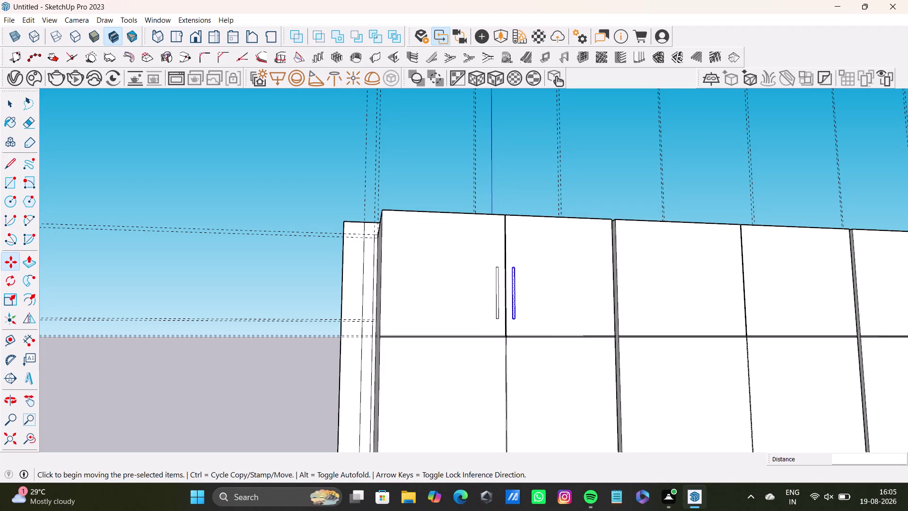
Select the right handle on the upper wardrobe door.
scroll(down, 3)
key(space)
scroll(up, 3)
scroll(down, 3)
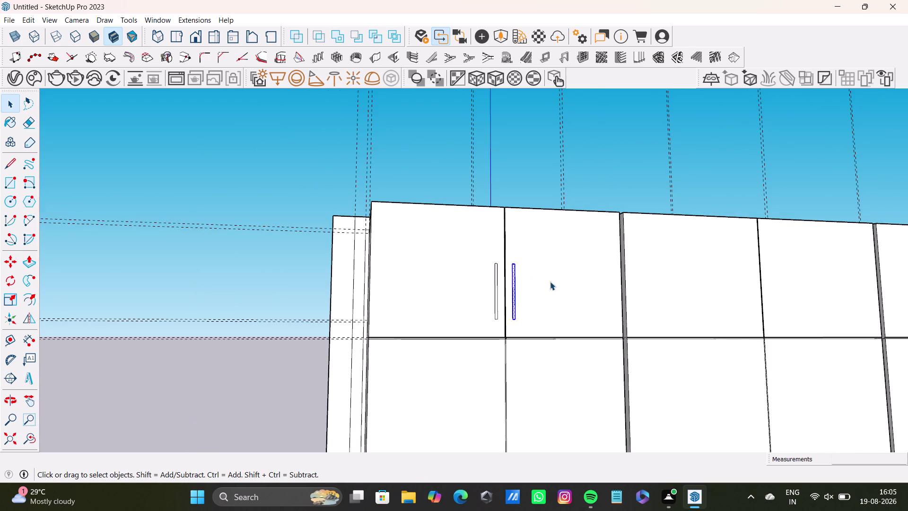
middle_drag(551, 282, 478, 240)
scroll(up, 3)
key(space)
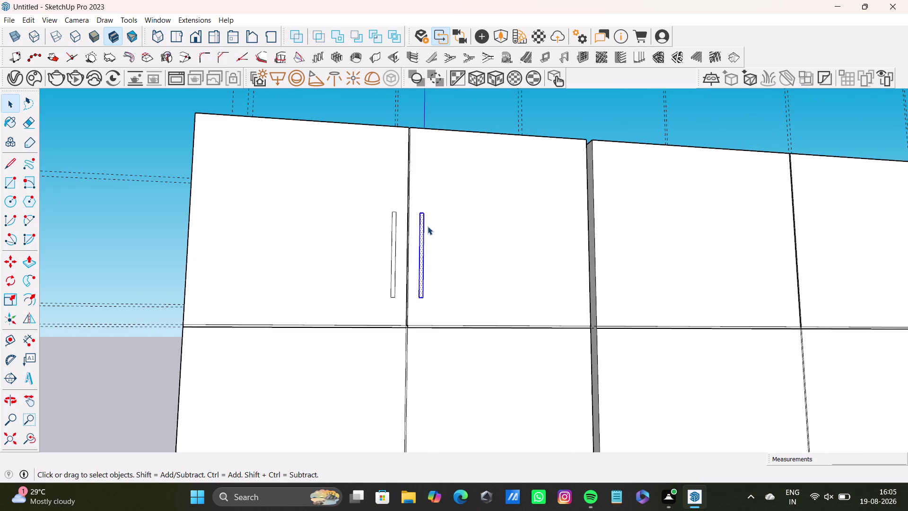
click(420, 235)
scroll(down, 3)
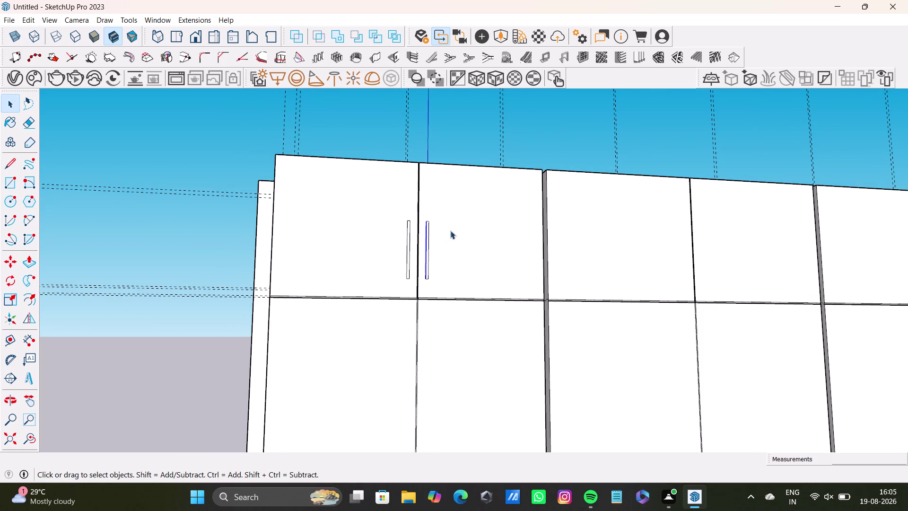
middle_drag(451, 231, 439, 318)
scroll(down, 3)
scroll(up, 3)
drag(426, 182, 453, 330)
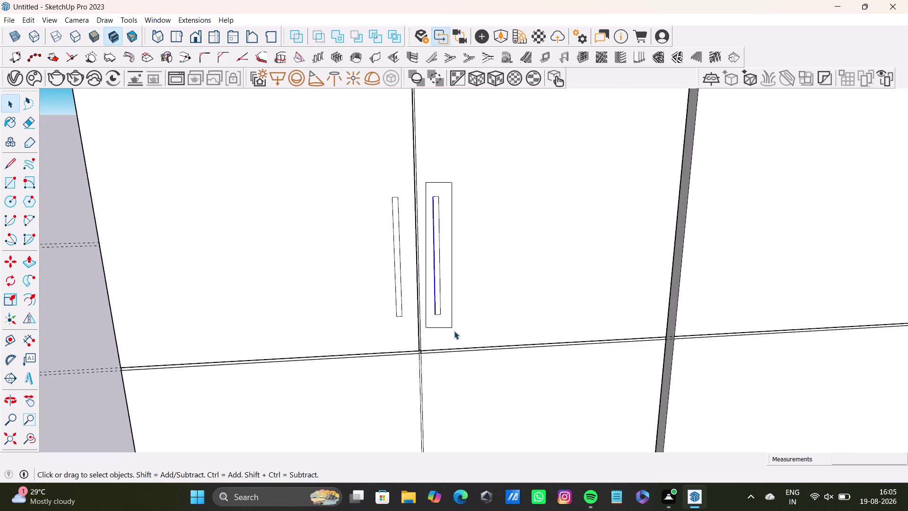
drag(453, 330, 461, 332)
Move the right handle by its bottom corner down onto the lower door.
key(m)
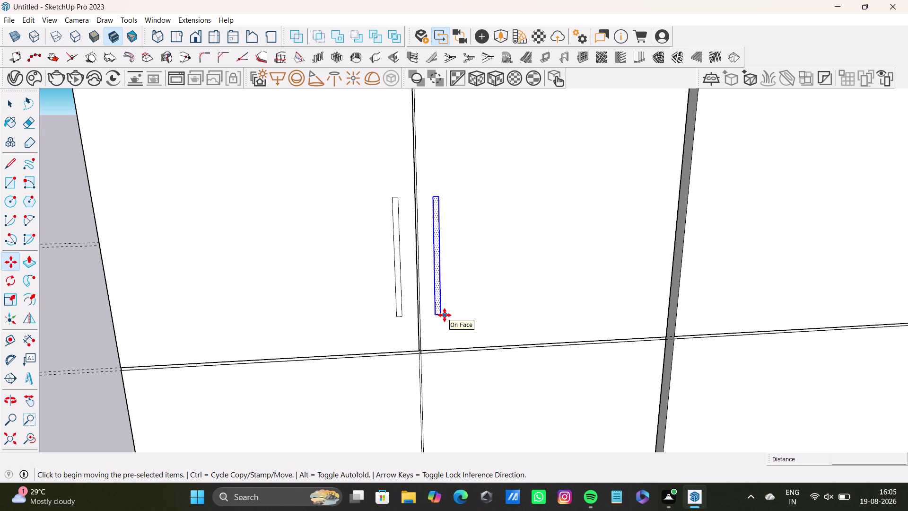
scroll(down, 3)
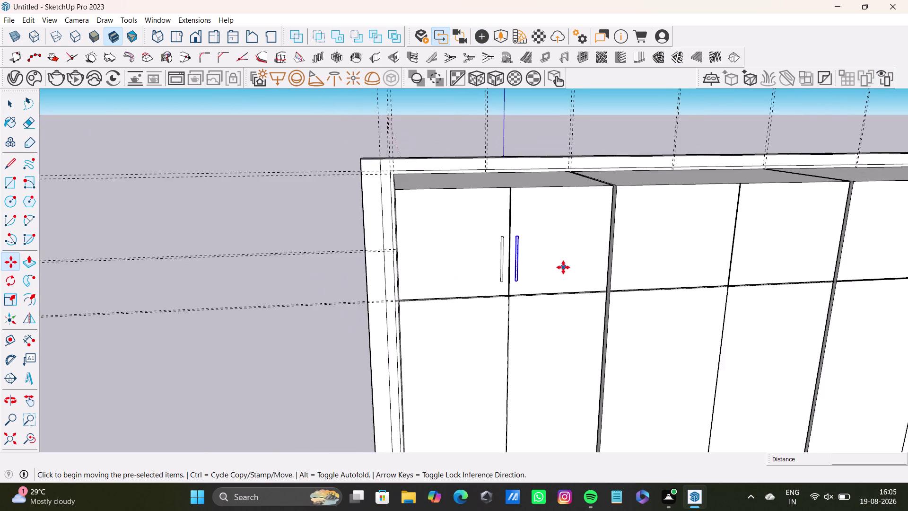
scroll(down, 3)
middle_drag(580, 279, 504, 192)
middle_drag(542, 249, 538, 248)
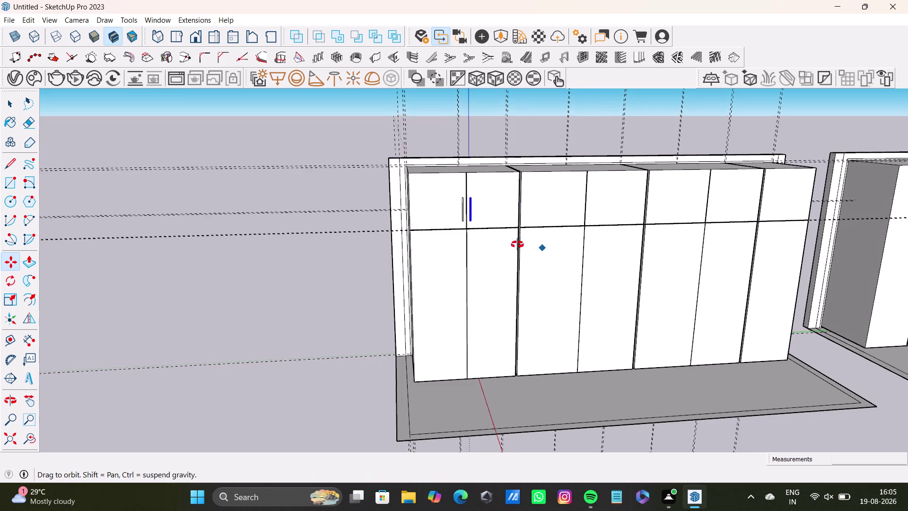
middle_drag(539, 248, 495, 219)
scroll(up, 3)
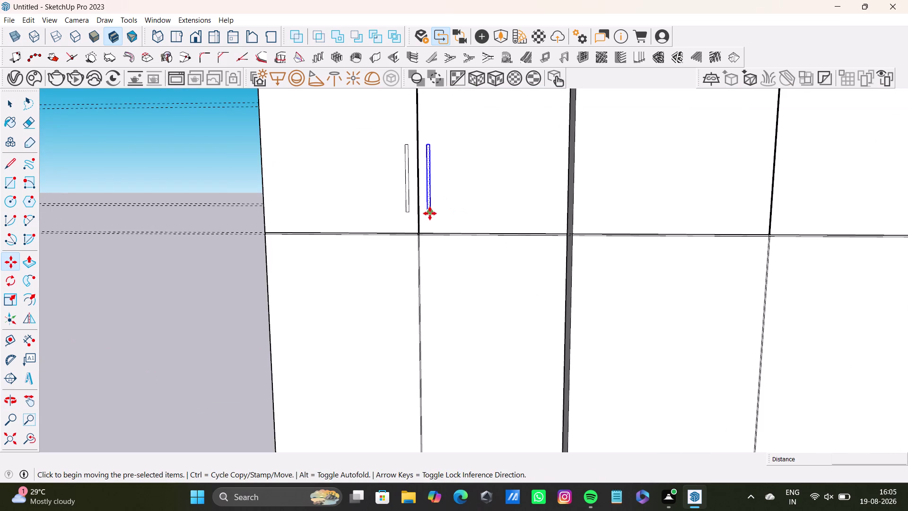
click(430, 213)
scroll(down, 3)
middle_drag(457, 296, 459, 196)
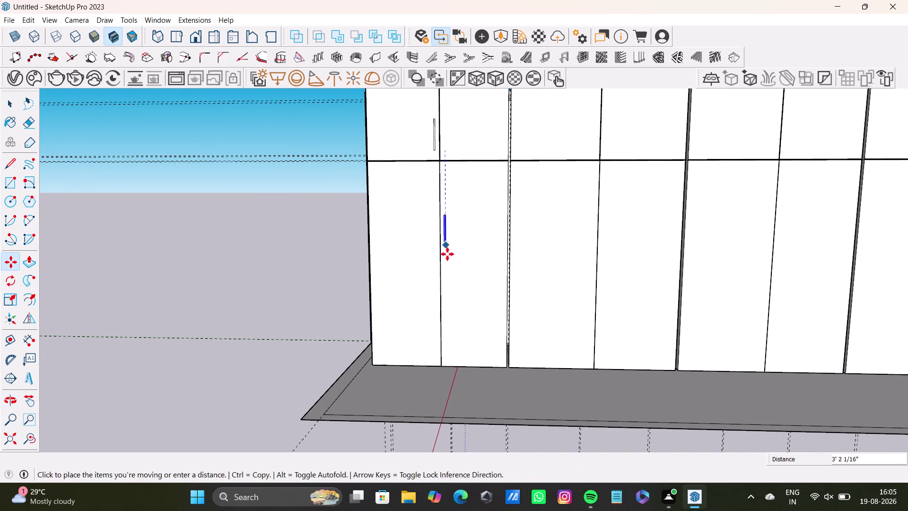
click(452, 266)
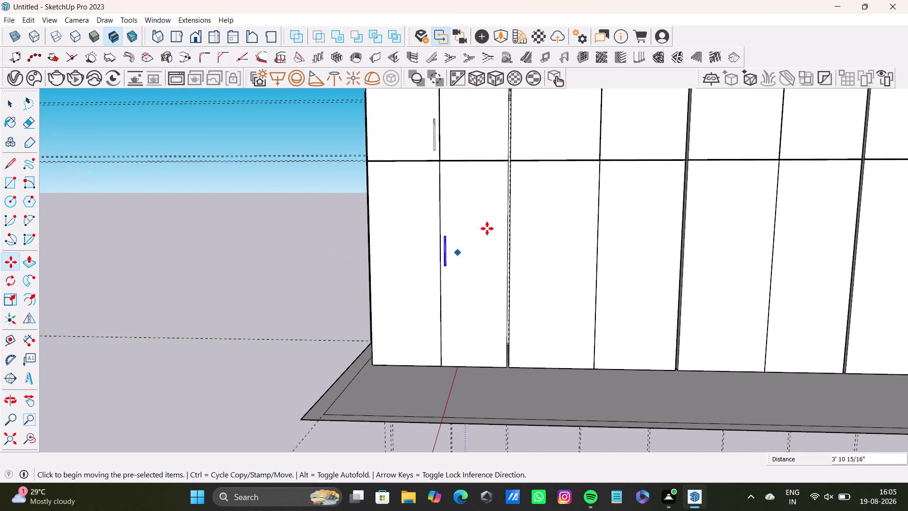
Move the other upper handle down beside its partner on the lower doors.
key(space)
scroll(up, 3)
drag(426, 110, 455, 183)
key(m)
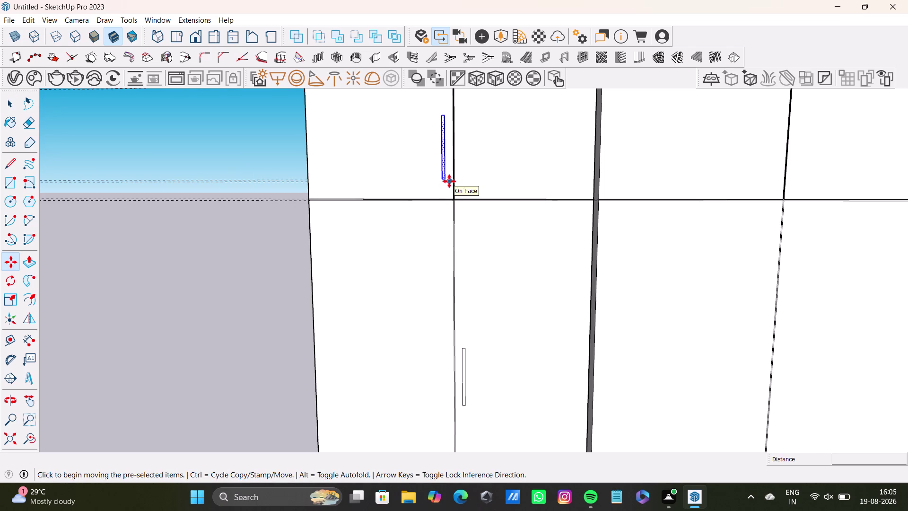
click(448, 181)
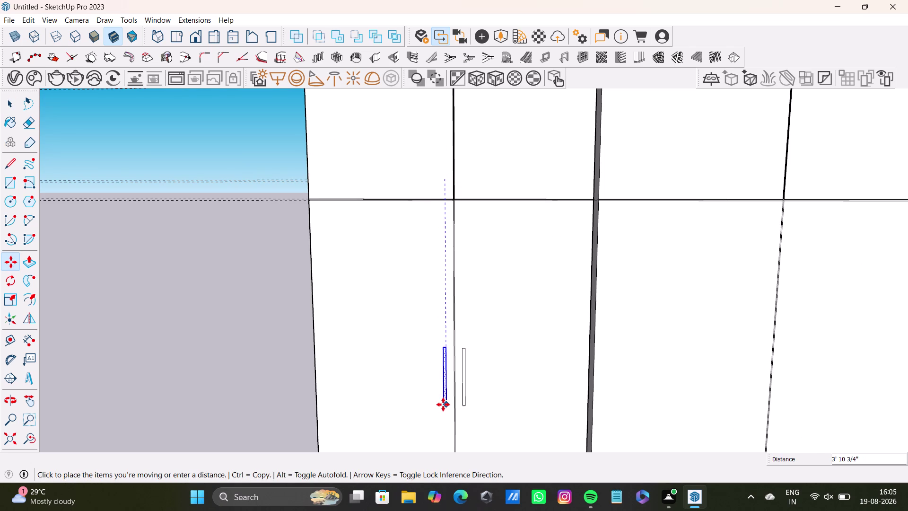
click(443, 405)
key(space)
scroll(down, 3)
scroll(up, 3)
middle_drag(520, 356, 574, 345)
scroll(down, 3)
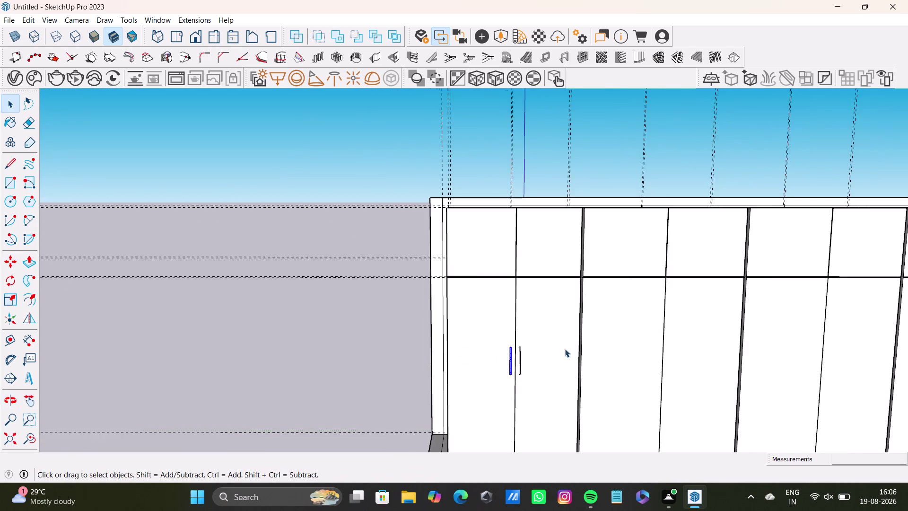
scroll(down, 3)
key(space)
click(328, 271)
Push/Pull the left handle's front face outward to give it depth.
scroll(up, 3)
middle_drag(547, 342, 497, 253)
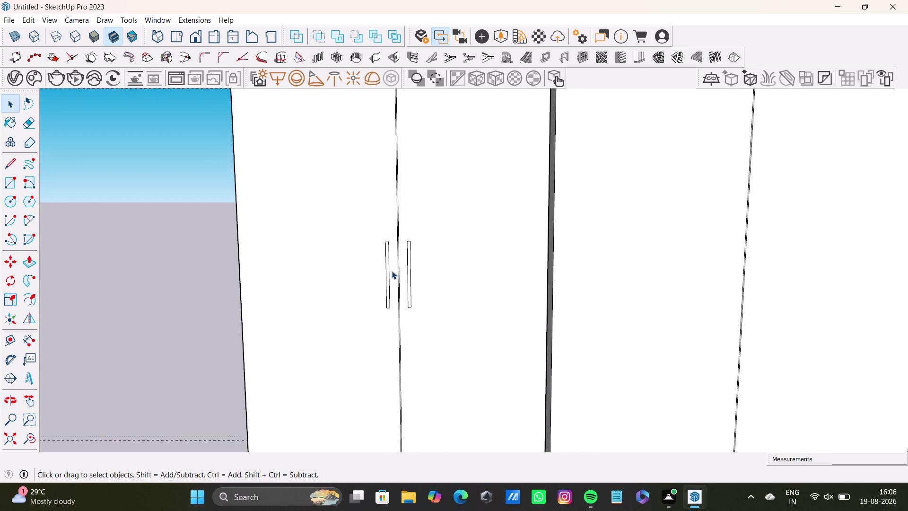
scroll(up, 3)
click(384, 262)
key(p)
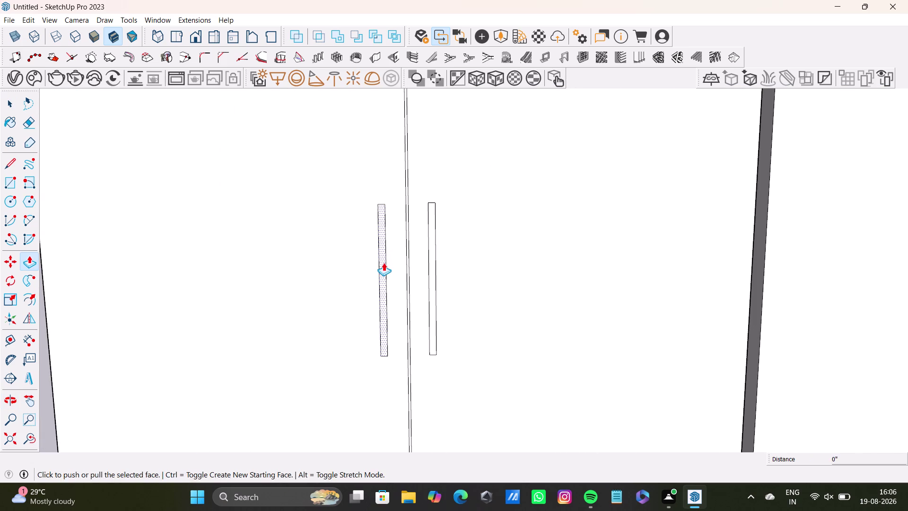
click(383, 263)
key(space)
scroll(down, 3)
middle_drag(427, 311, 430, 321)
middle_drag(466, 326, 412, 300)
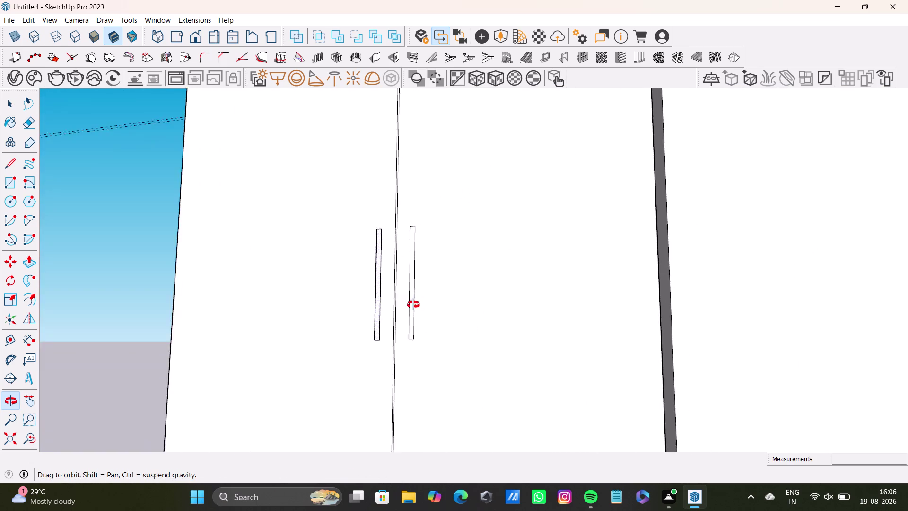
middle_drag(412, 300, 421, 331)
Copy the right handle onto the next pair of doors.
key(space)
drag(406, 226, 438, 362)
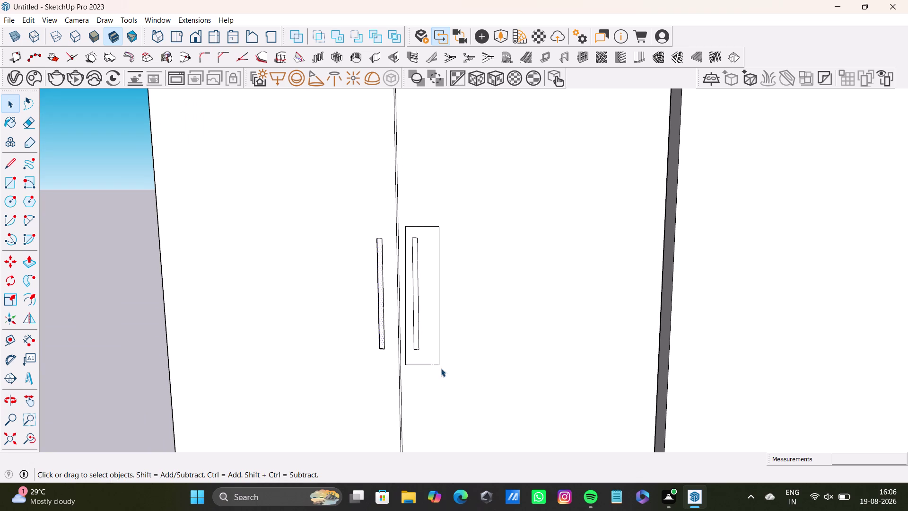
drag(438, 362, 444, 373)
key(m)
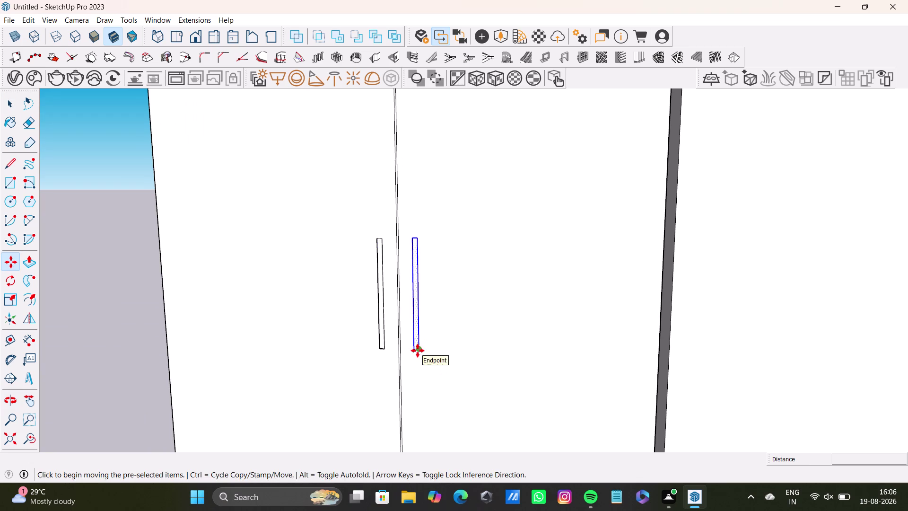
drag(418, 350, 428, 351)
scroll(down, 3)
middle_drag(779, 350, 460, 323)
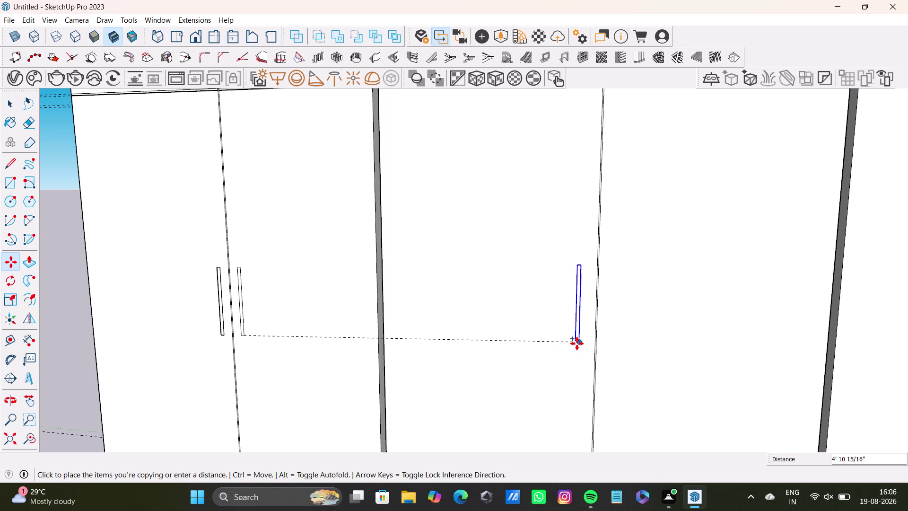
middle_drag(577, 343, 610, 351)
key(Right)
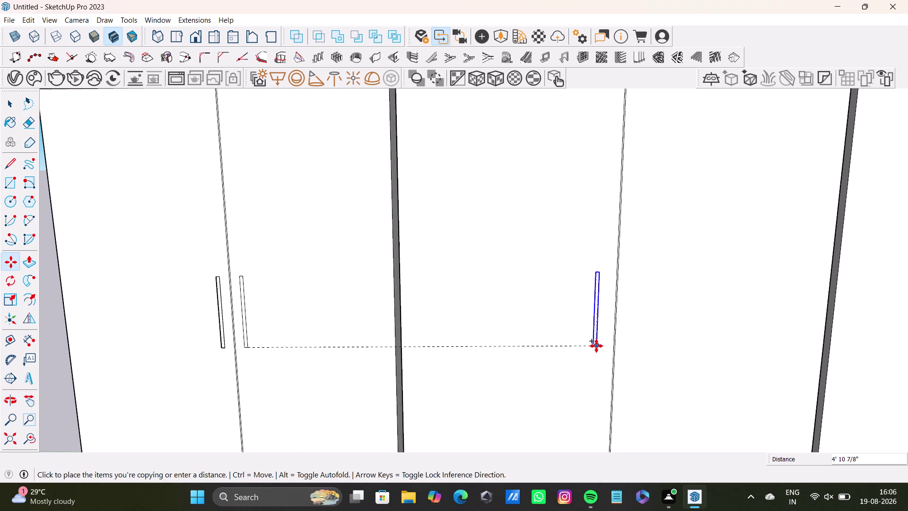
click(596, 345)
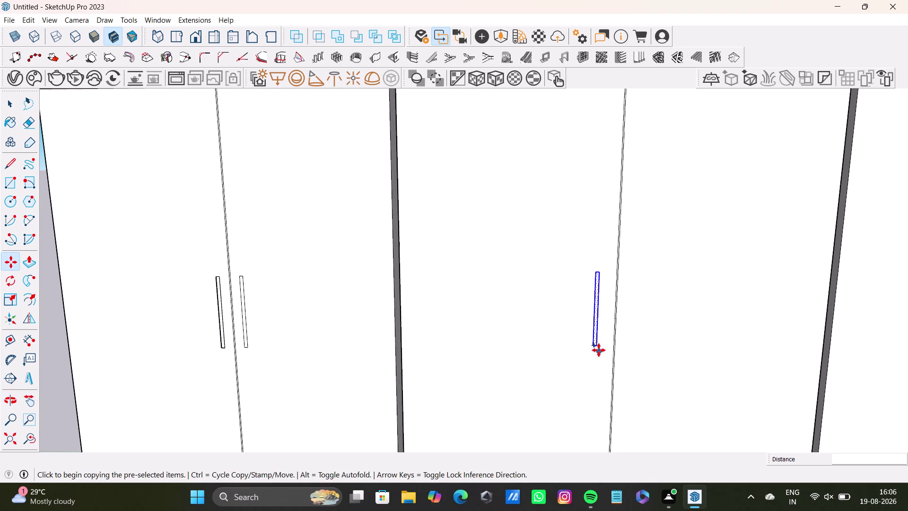
Copy the new handle onto the neighbouring door of that pair.
click(598, 349)
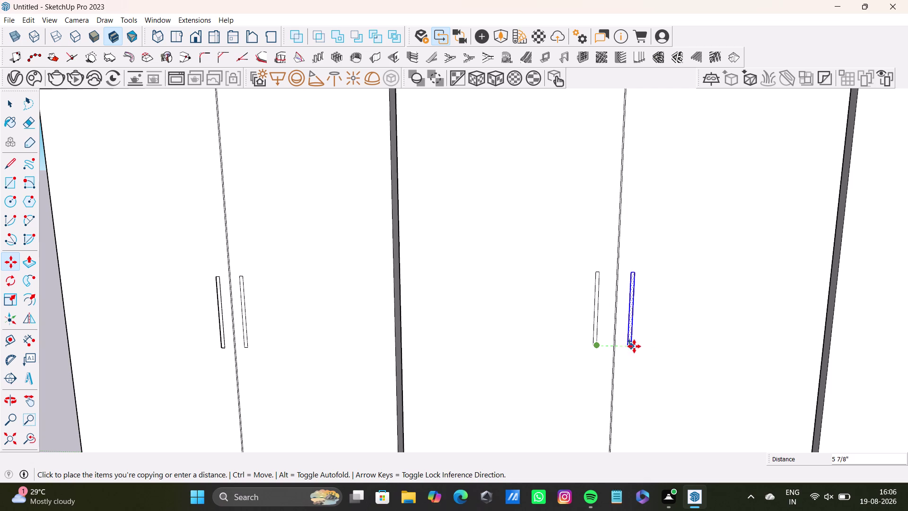
click(636, 346)
scroll(down, 3)
middle_drag(669, 338, 527, 313)
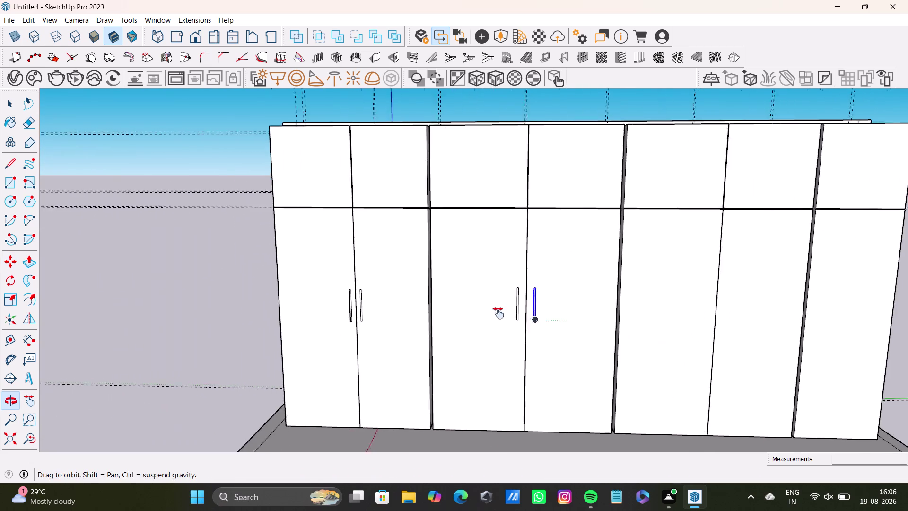
middle_drag(527, 313, 489, 315)
scroll(up, 3)
Copy a handle onto the third door pair and review the handles across the wardrobe.
click(451, 321)
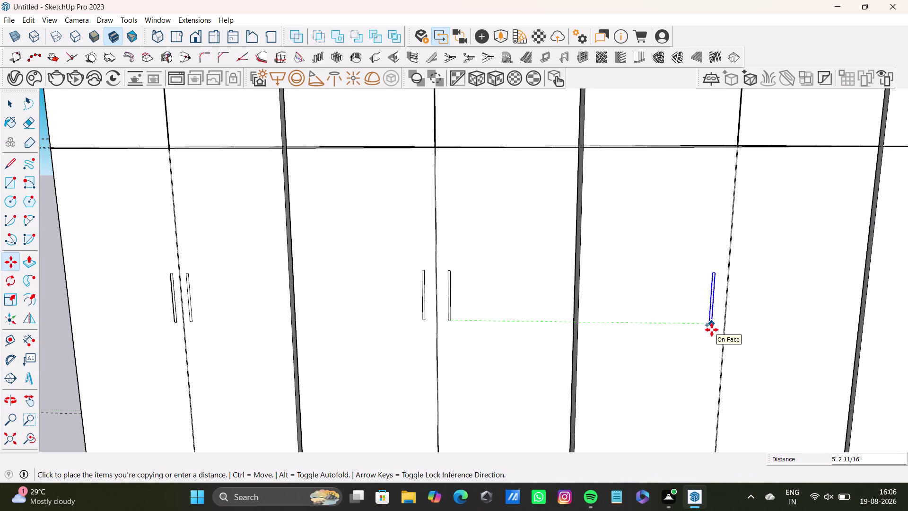
click(712, 330)
click(712, 327)
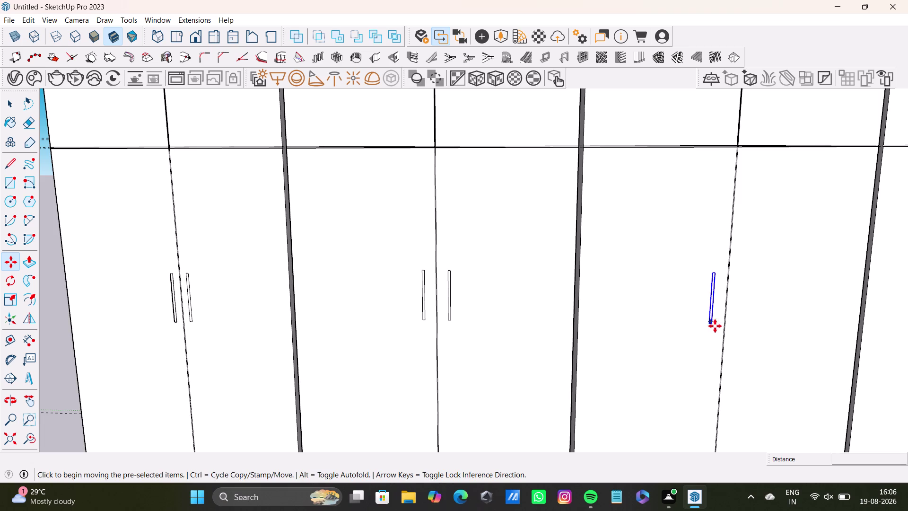
click(741, 324)
scroll(down, 3)
middle_drag(746, 328, 572, 320)
middle_drag(579, 308, 573, 281)
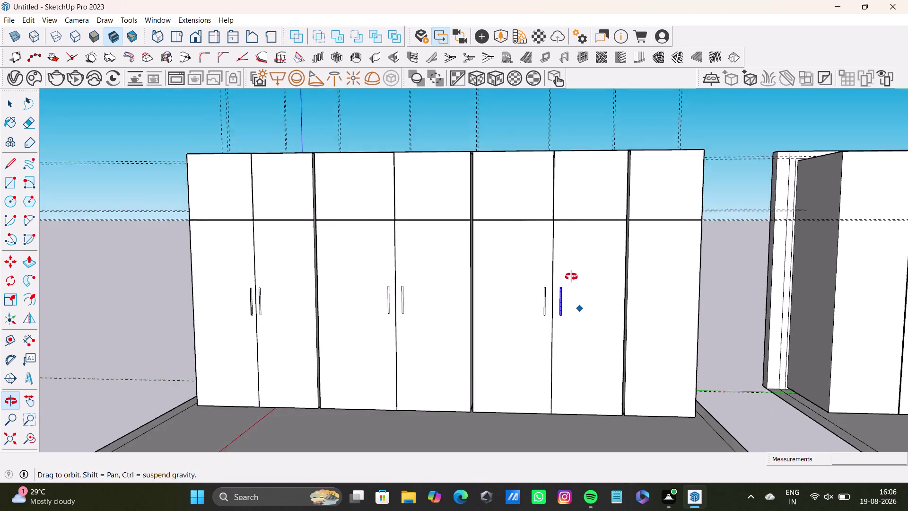
middle_drag(573, 281, 563, 268)
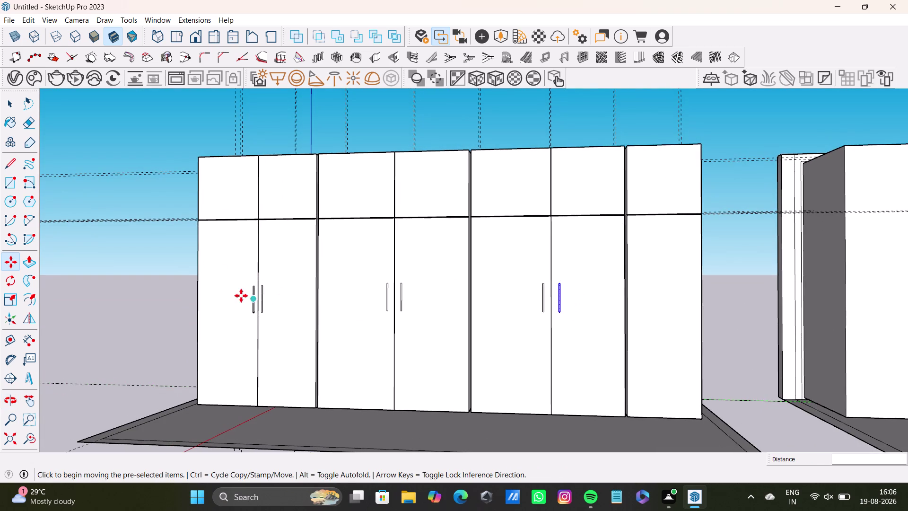
scroll(up, 3)
scroll(up, 3)
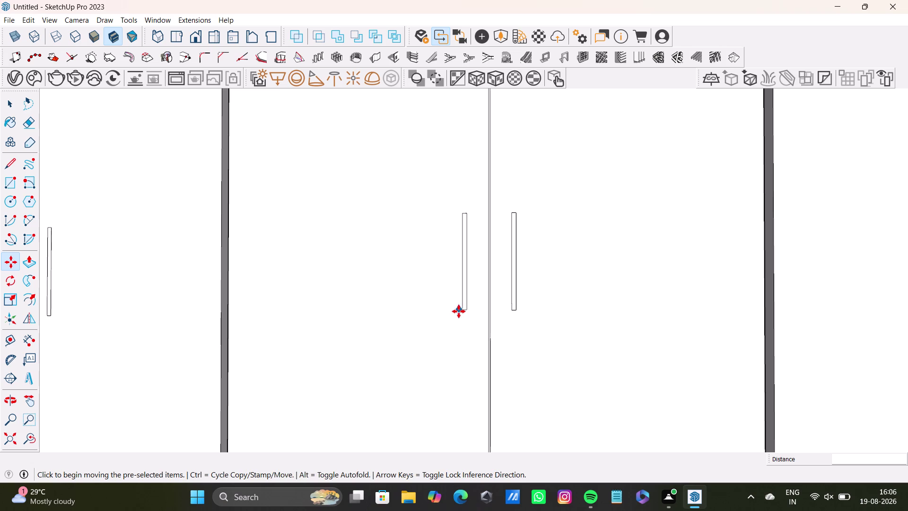
Nudge the handle left of the door joint closer to the joint.
key(space)
drag(437, 178, 485, 348)
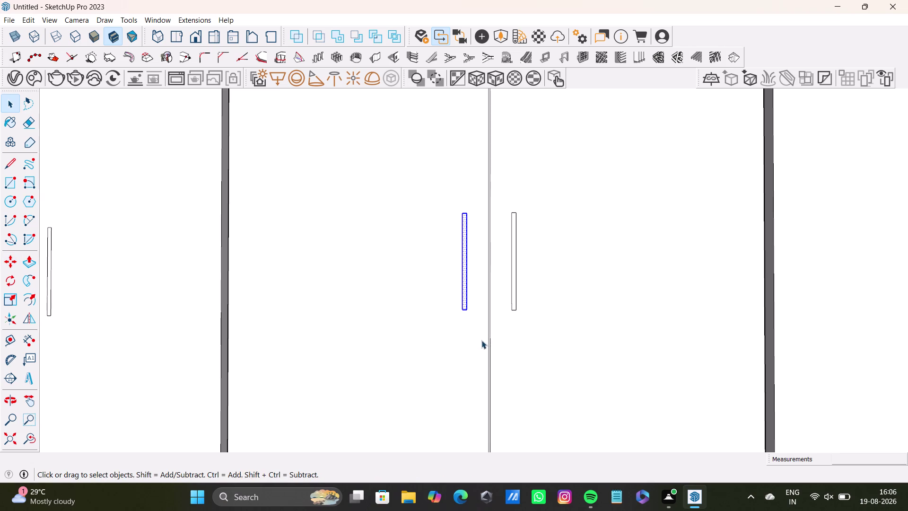
key(m)
drag(469, 308, 480, 311)
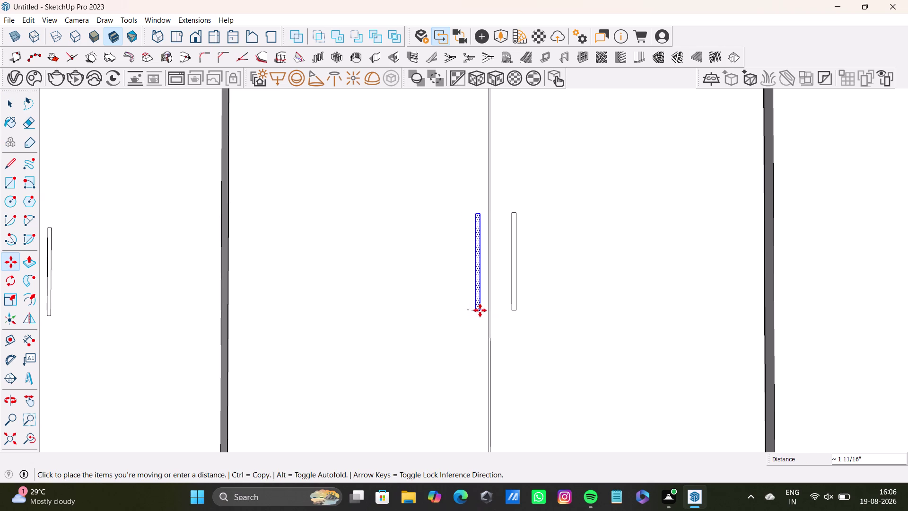
drag(480, 310, 477, 311)
key(space)
Move the other handle beside the door joint and view the whole wardrobe front.
drag(501, 203, 518, 310)
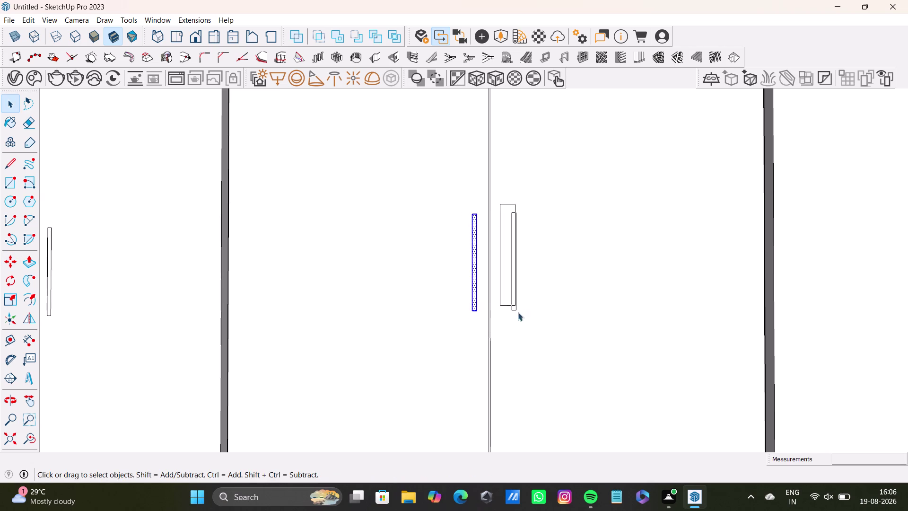
drag(518, 310, 542, 341)
key(m)
click(514, 309)
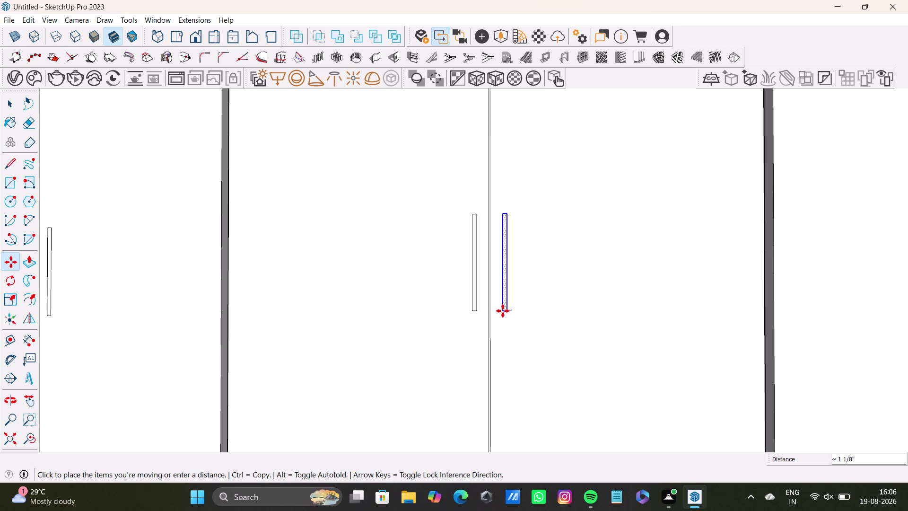
click(503, 311)
key(space)
scroll(down, 3)
middle_drag(590, 328, 511, 333)
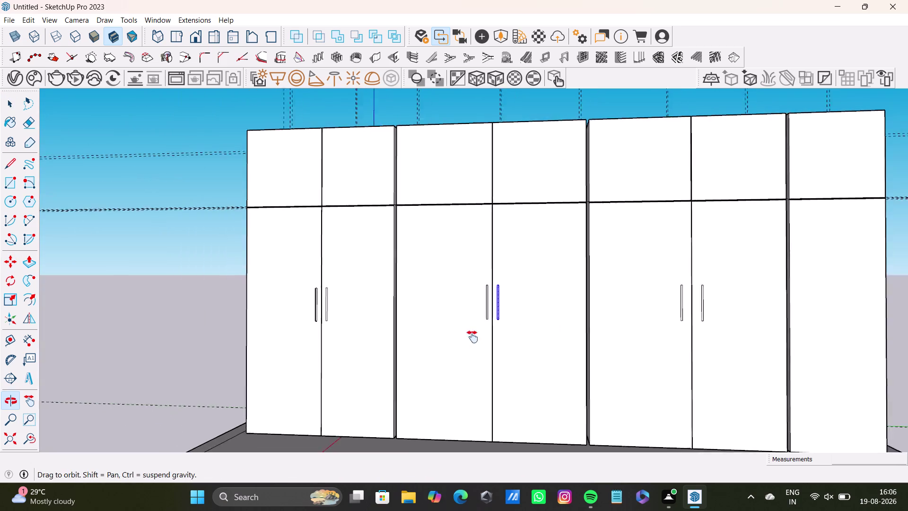
Move the left middle handle level with its partner.
middle_drag(510, 333, 360, 354)
scroll(up, 3)
drag(452, 270, 496, 402)
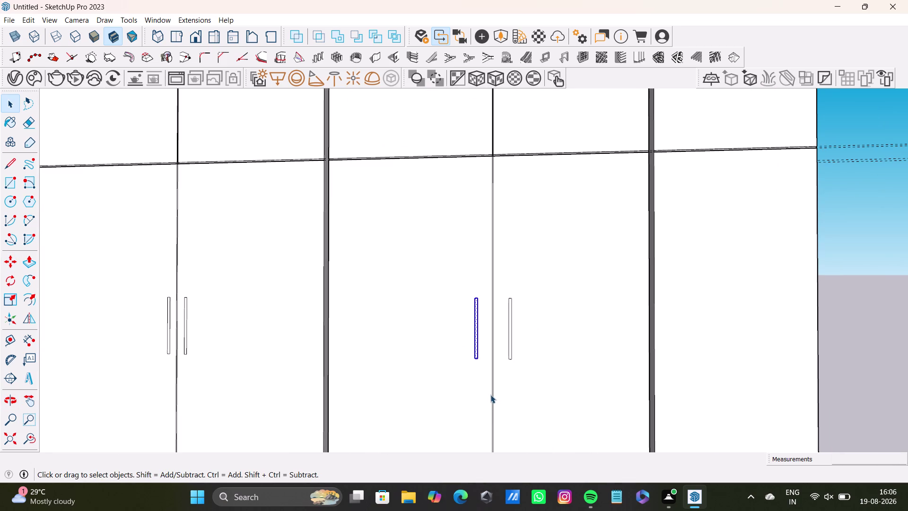
key(comma)
key(m)
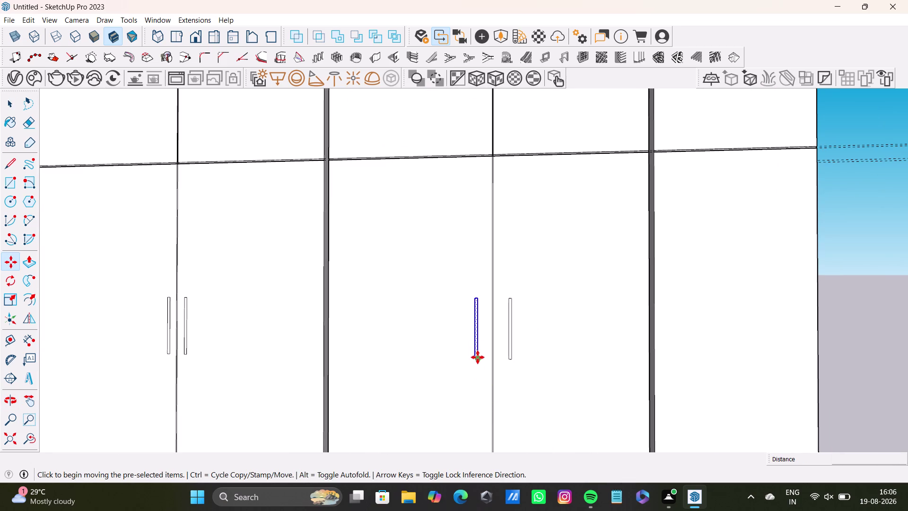
click(478, 357)
click(481, 353)
key(space)
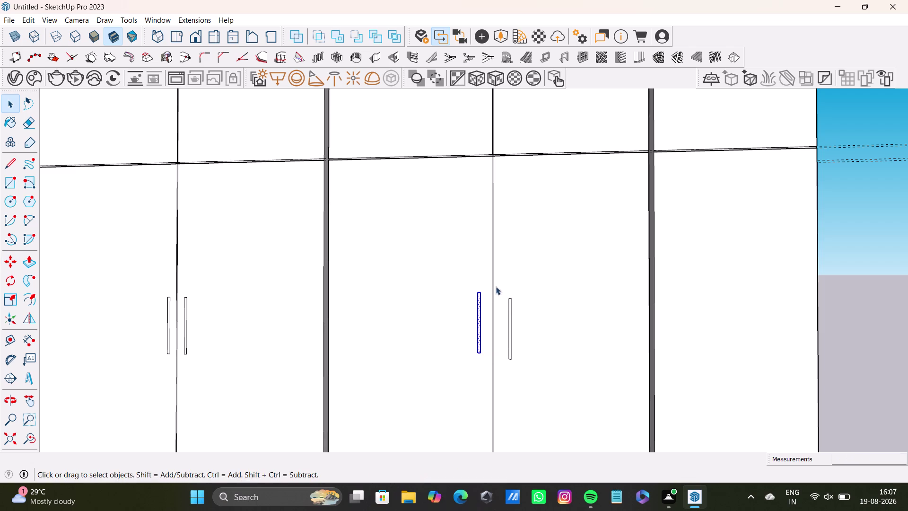
Move the right middle handle level with the left one, then view the whole wardrobe.
drag(496, 286, 538, 385)
key(m)
click(511, 360)
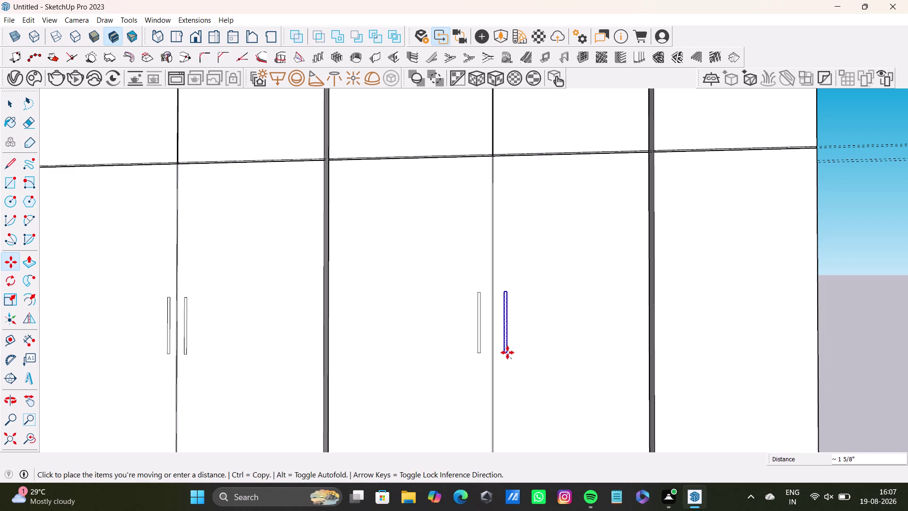
click(508, 352)
key(space)
scroll(down, 3)
middle_drag(474, 366, 612, 377)
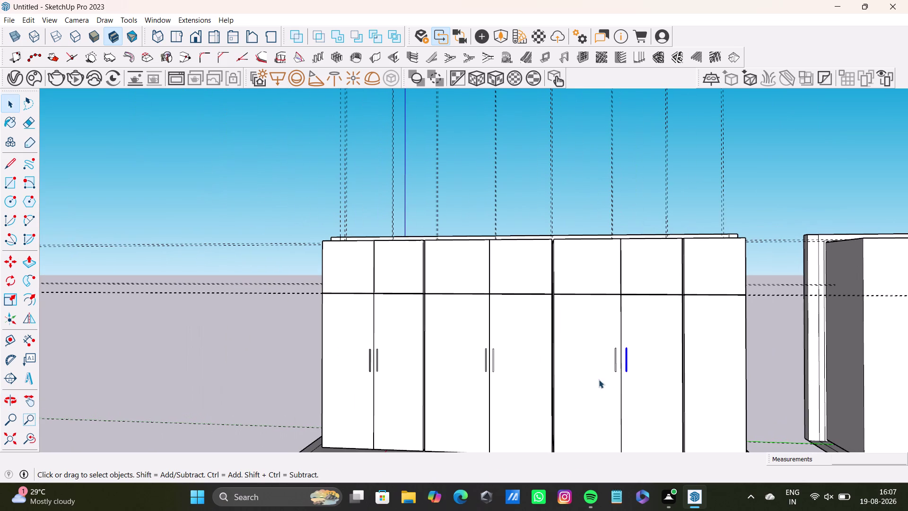
Orbit to face the wardrobe front with the left door pairs in view.
key(space)
click(248, 271)
scroll(down, 3)
middle_drag(440, 375, 481, 298)
middle_drag(488, 301, 519, 327)
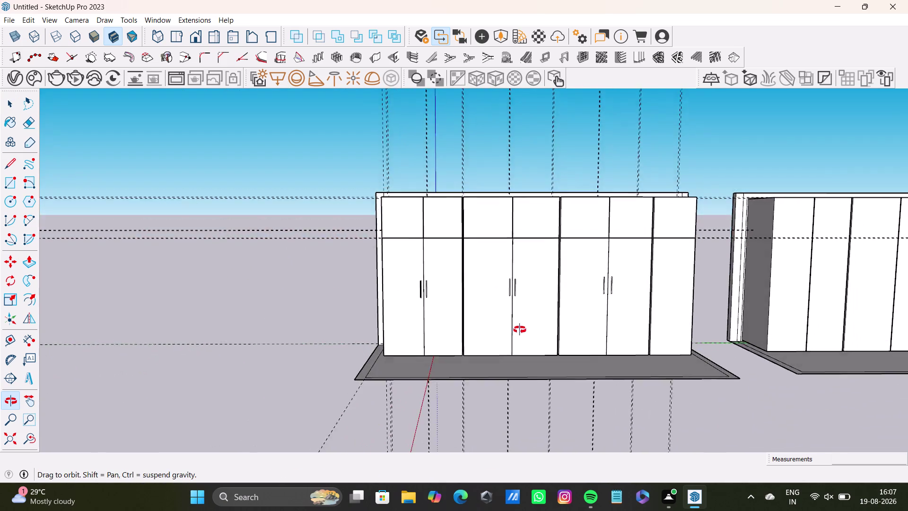
middle_drag(519, 327, 506, 292)
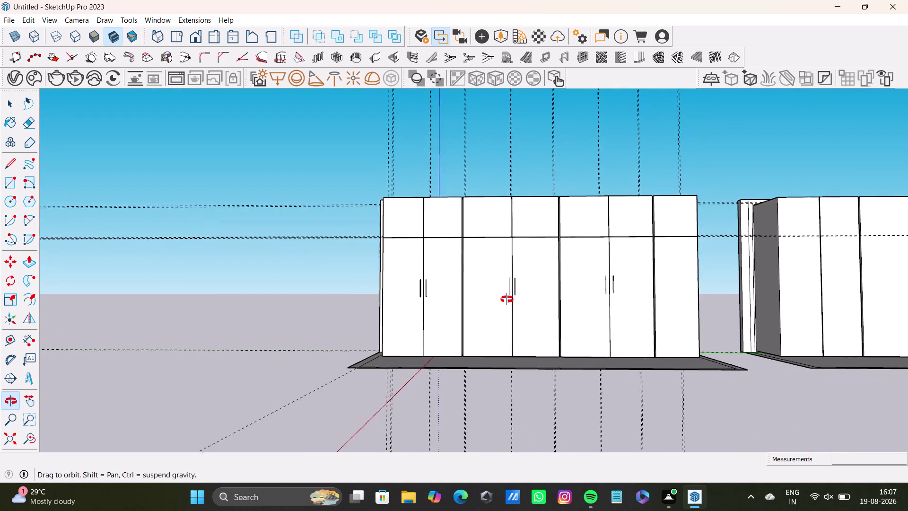
middle_drag(506, 292, 508, 305)
scroll(up, 3)
middle_drag(498, 299, 389, 344)
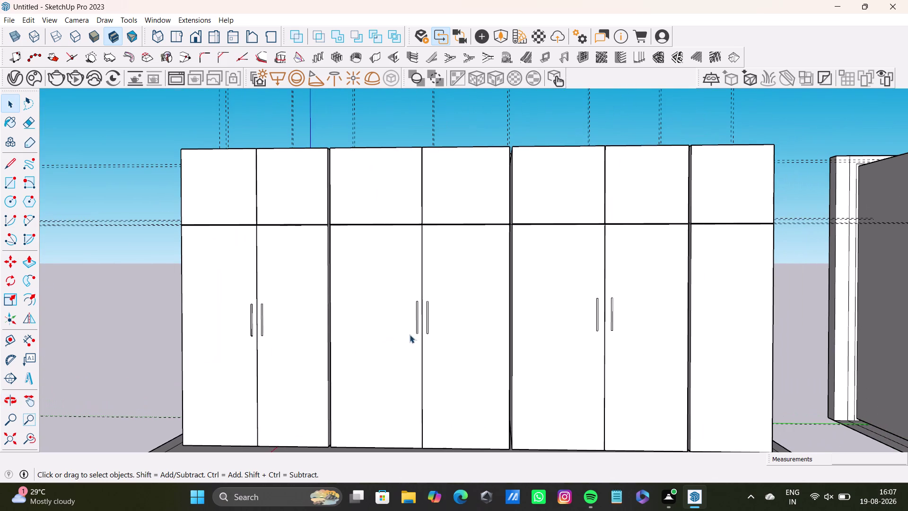
click(10, 333)
Drag guides down from the door's top edge to the handle top and bottom heights.
click(303, 225)
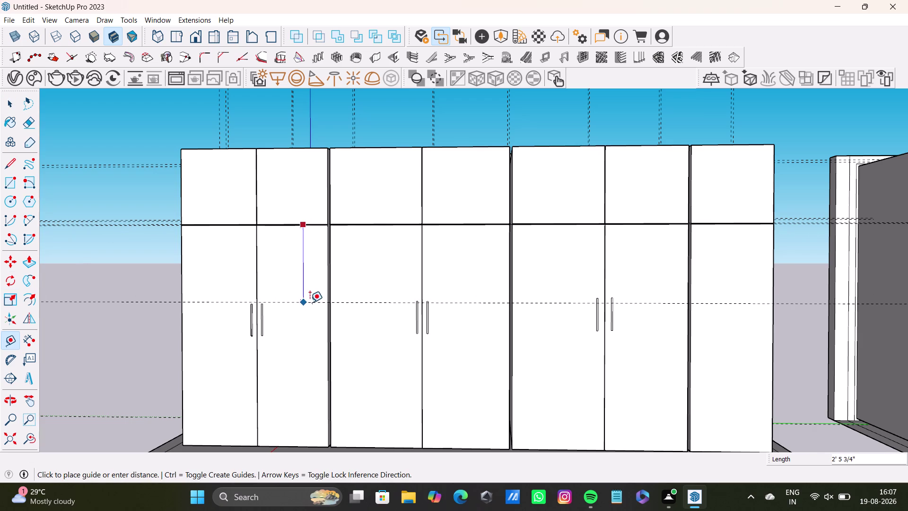
click(312, 304)
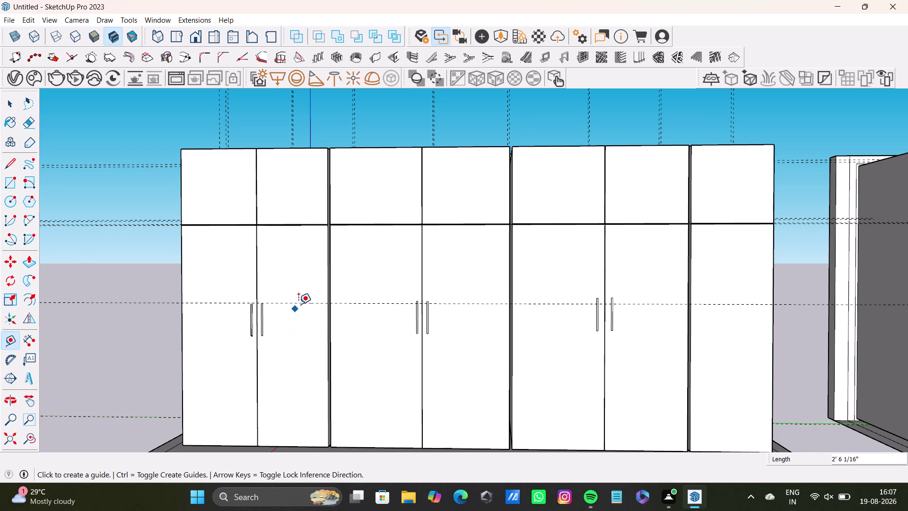
click(301, 303)
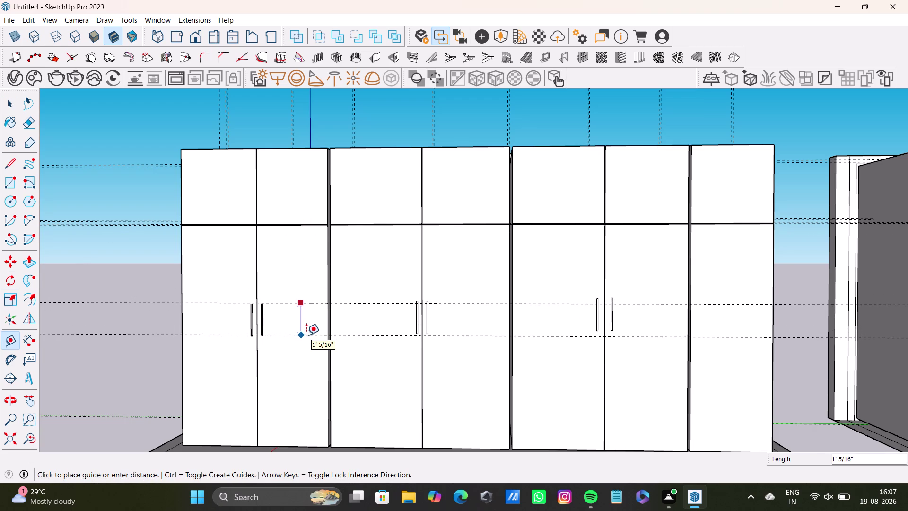
scroll(up, 3)
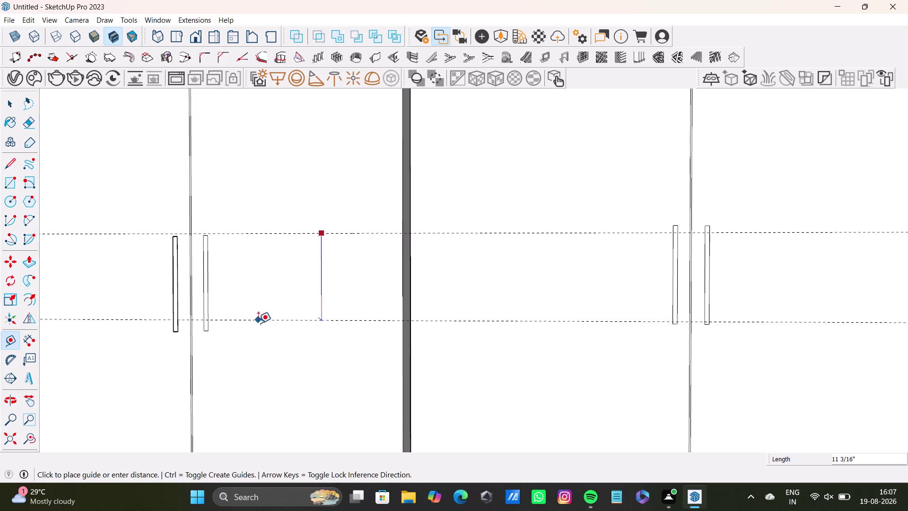
click(260, 333)
scroll(down, 3)
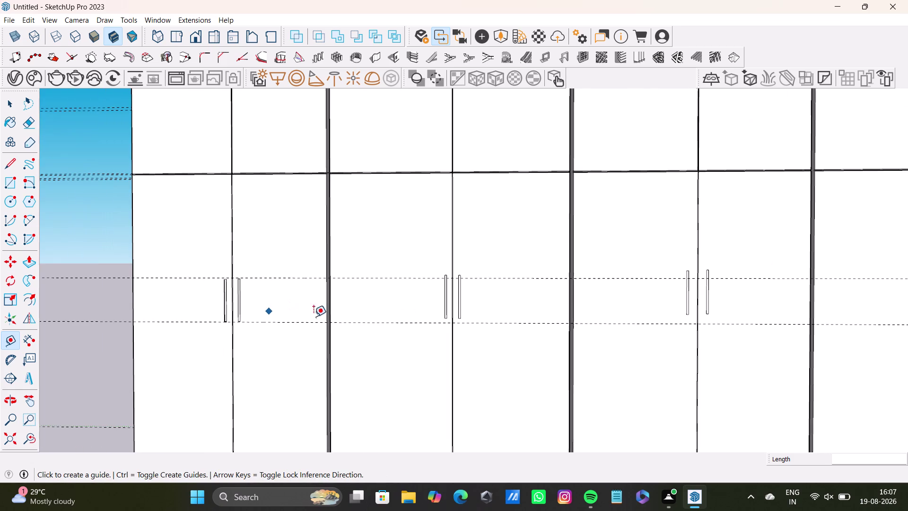
key(space)
scroll(down, 3)
middle_drag(520, 304, 441, 302)
scroll(up, 3)
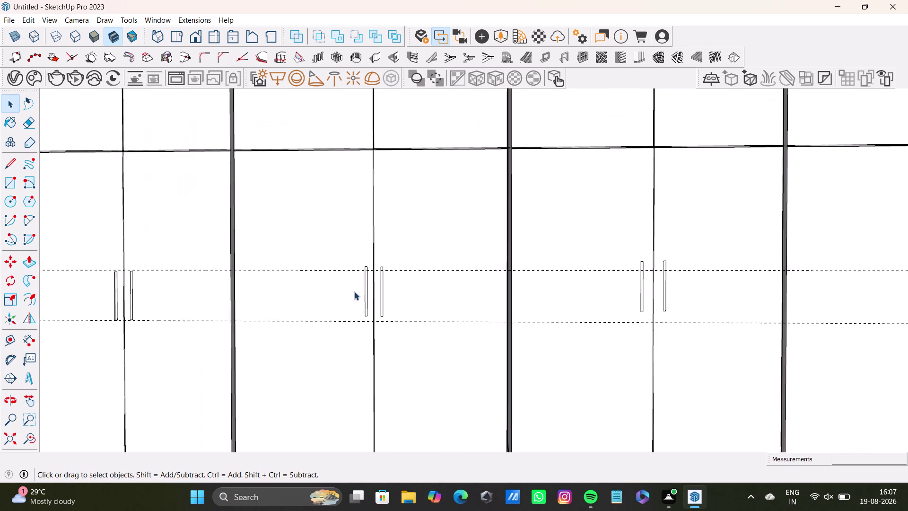
Move the first door pair's left handle so it spans the two guides.
scroll(up, 3)
drag(348, 238, 393, 349)
key(m)
scroll(up, 3)
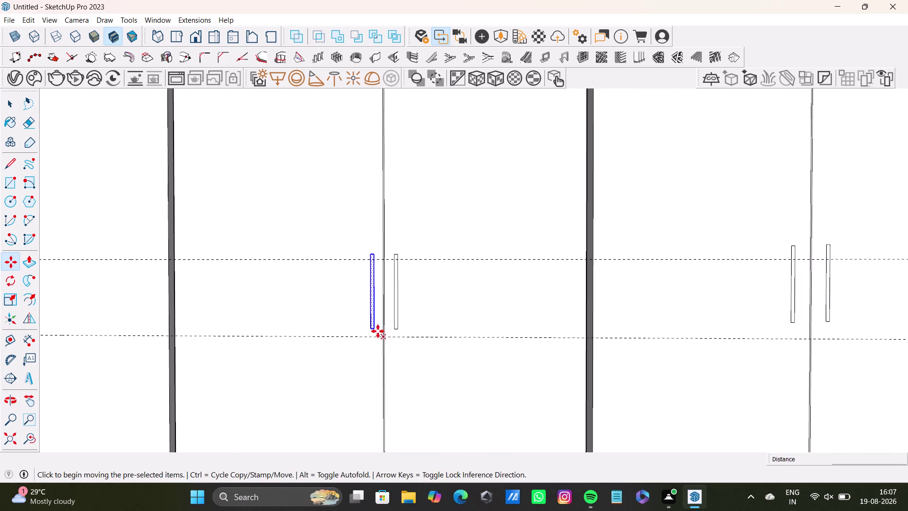
scroll(up, 3)
click(371, 326)
click(374, 343)
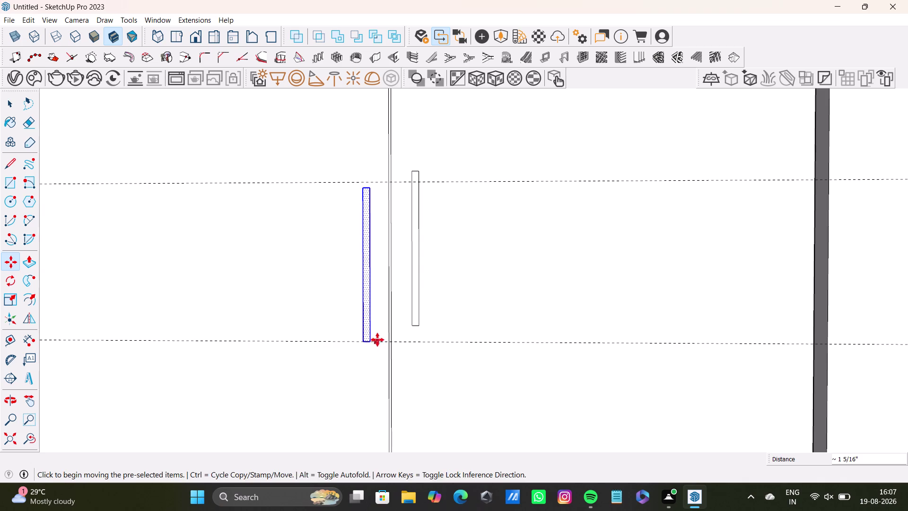
key(space)
drag(389, 150, 433, 312)
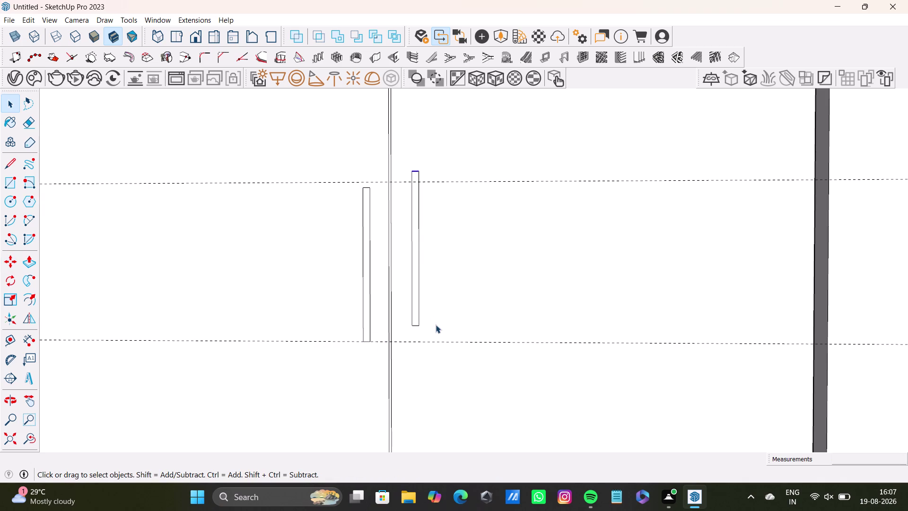
Place the first pair's right handle between the two guide lines.
drag(404, 156, 444, 341)
key(m)
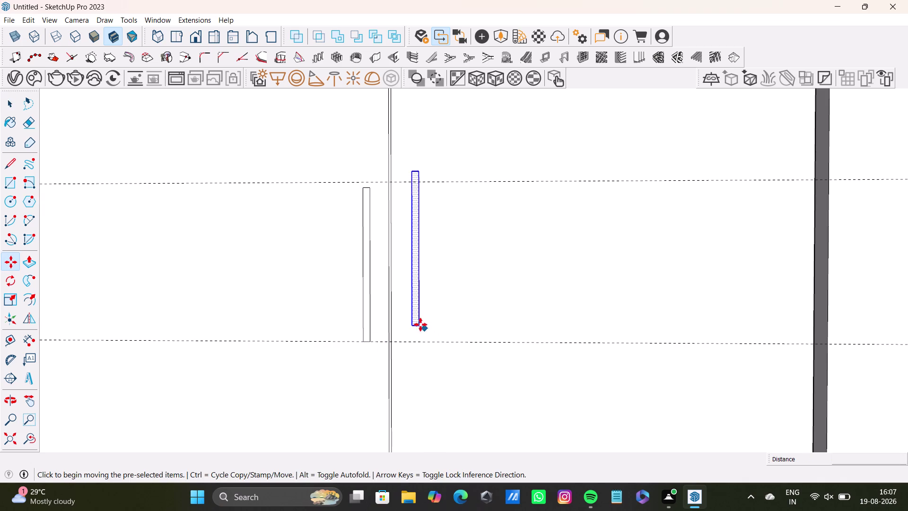
click(421, 326)
click(422, 340)
scroll(down, 3)
middle_drag(406, 292, 587, 306)
scroll(down, 3)
middle_drag(262, 289, 404, 284)
scroll(up, 3)
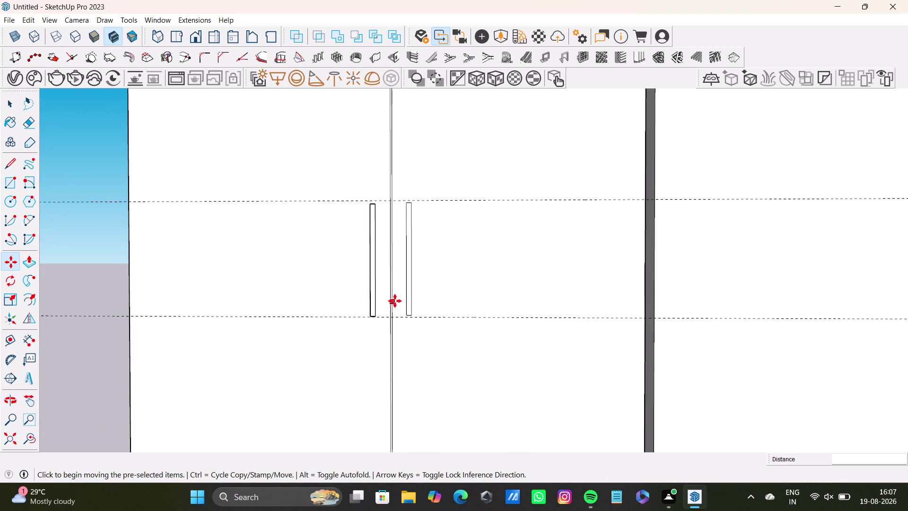
scroll(up, 3)
scroll(up, 3)
scroll(down, 3)
middle_drag(400, 320, 401, 353)
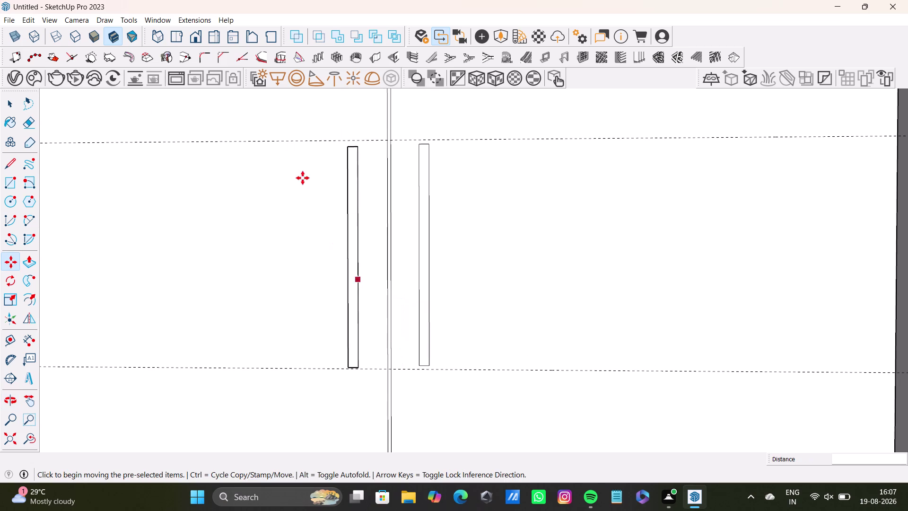
Drop the next pair's left handle onto the lower guide line.
drag(308, 142, 387, 290)
key(space)
drag(329, 139, 374, 413)
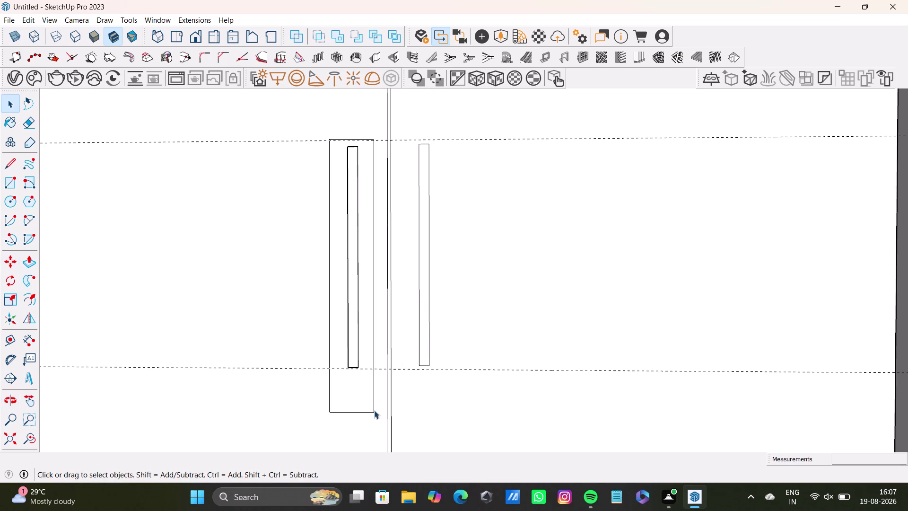
drag(374, 414, 379, 392)
key(m)
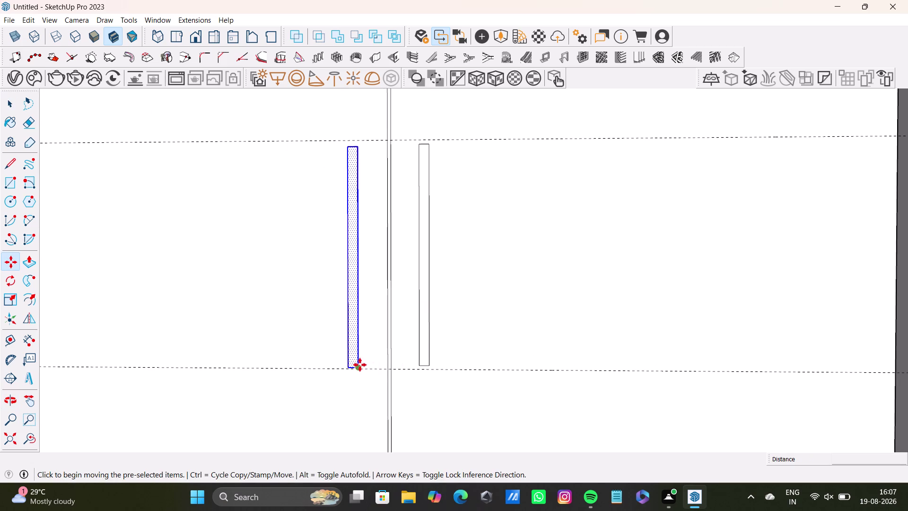
click(358, 367)
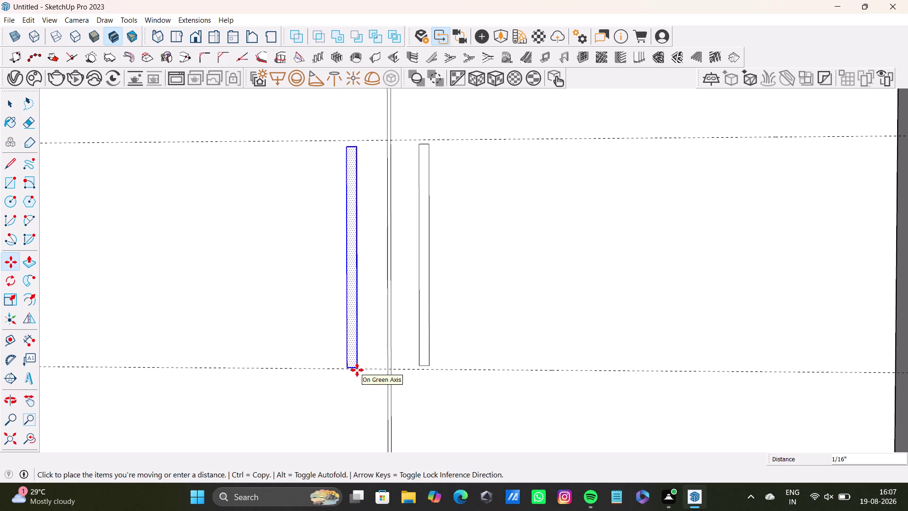
scroll(up, 3)
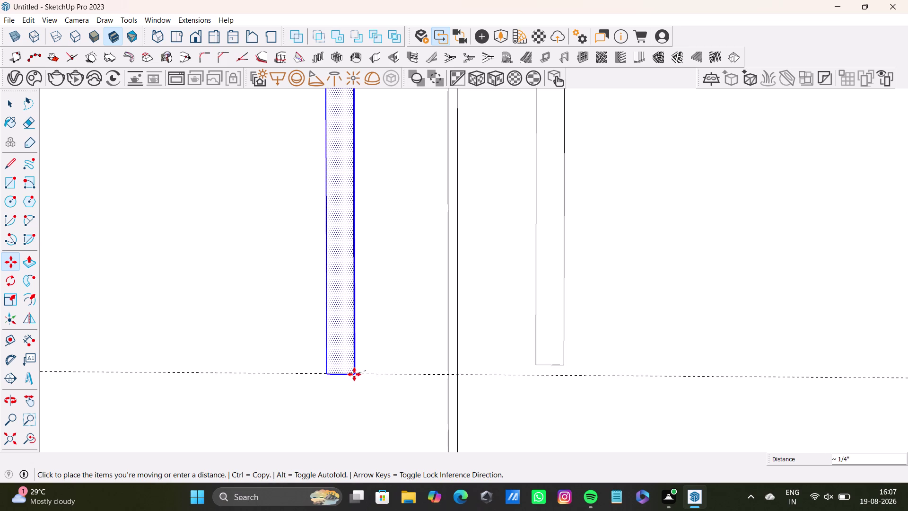
click(354, 372)
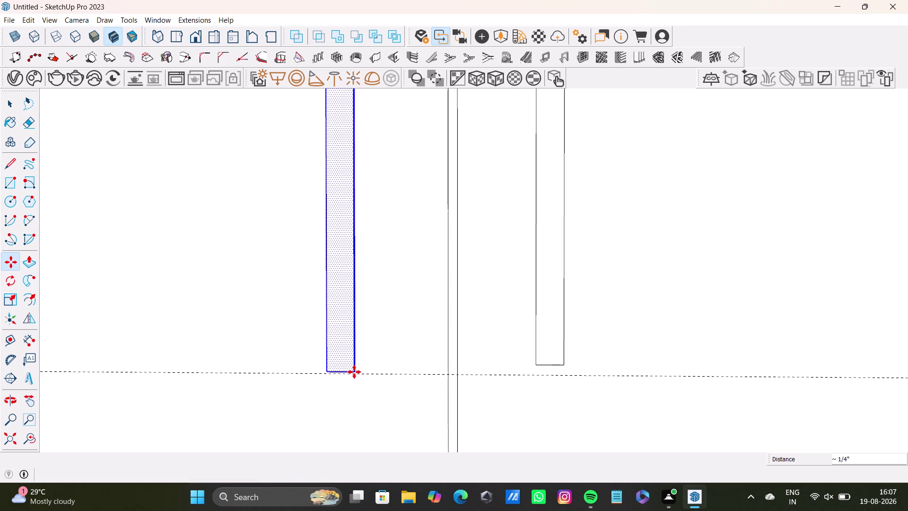
key(space)
scroll(down, 3)
middle_drag(396, 315, 358, 384)
Set that pair's right handle between the guides.
drag(381, 166, 442, 426)
key(m)
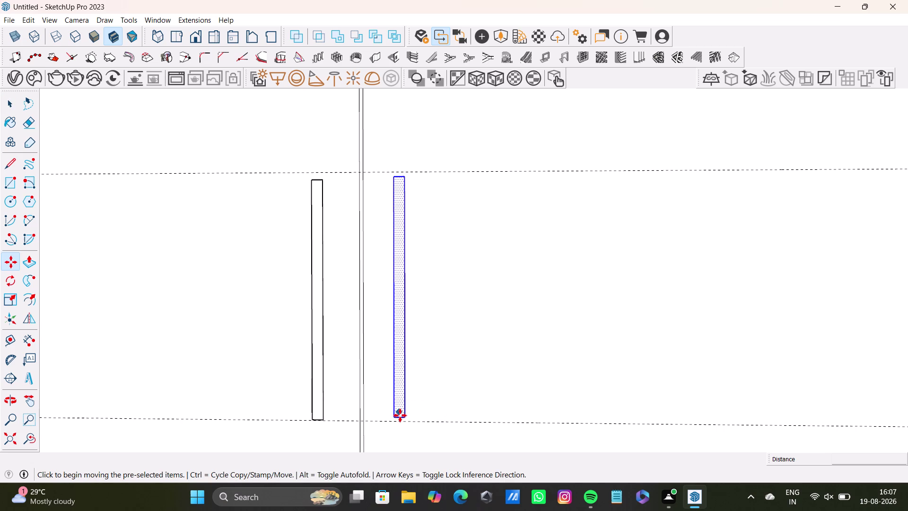
click(402, 416)
click(403, 422)
key(space)
scroll(down, 3)
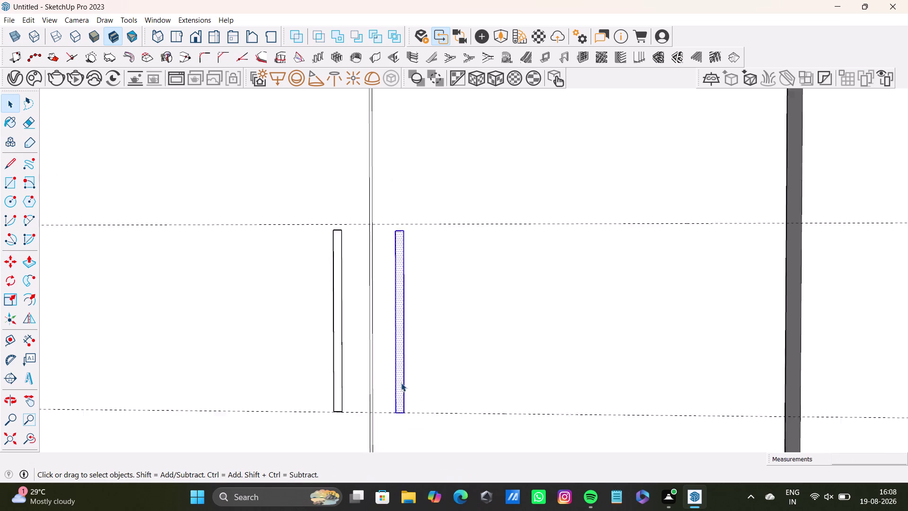
scroll(down, 3)
middle_drag(496, 348, 310, 366)
scroll(down, 3)
middle_drag(537, 326, 510, 313)
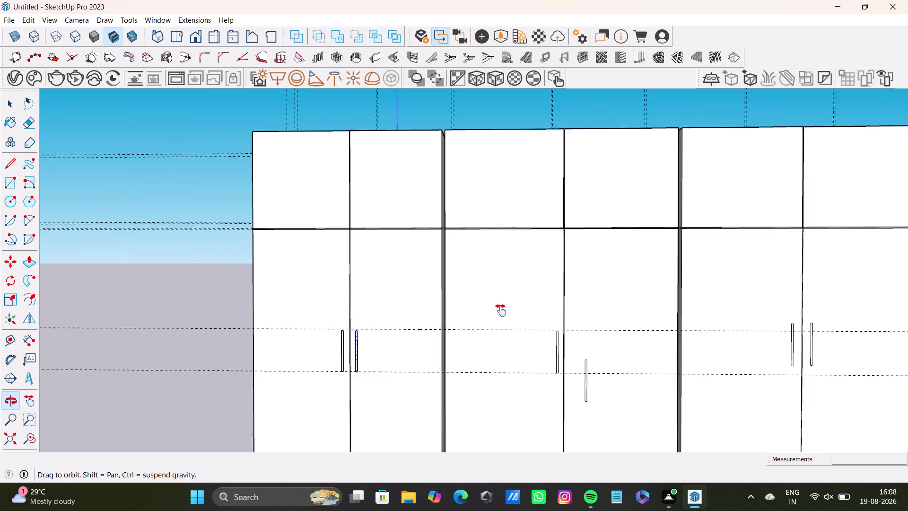
Lower the middle unit's low handle so its bottom sits on the lower guide.
middle_drag(511, 313, 458, 313)
scroll(up, 3)
middle_drag(531, 354, 525, 270)
scroll(down, 3)
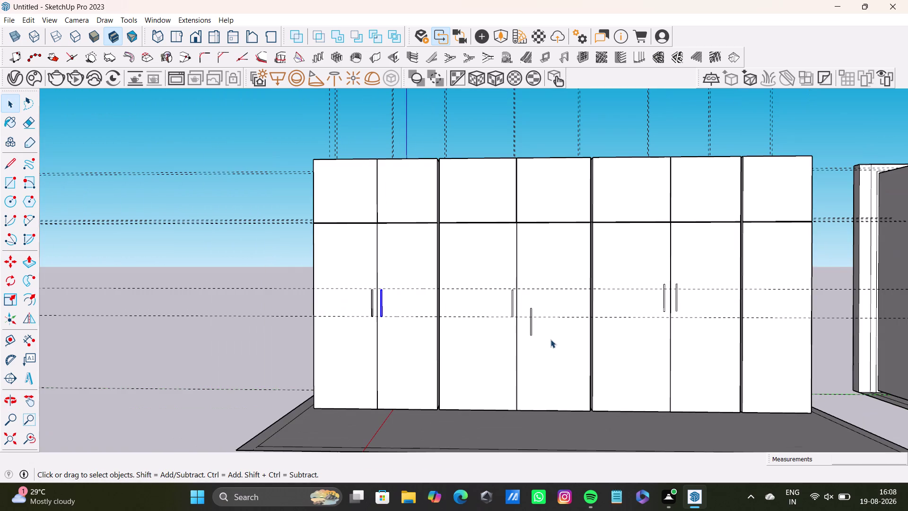
scroll(up, 3)
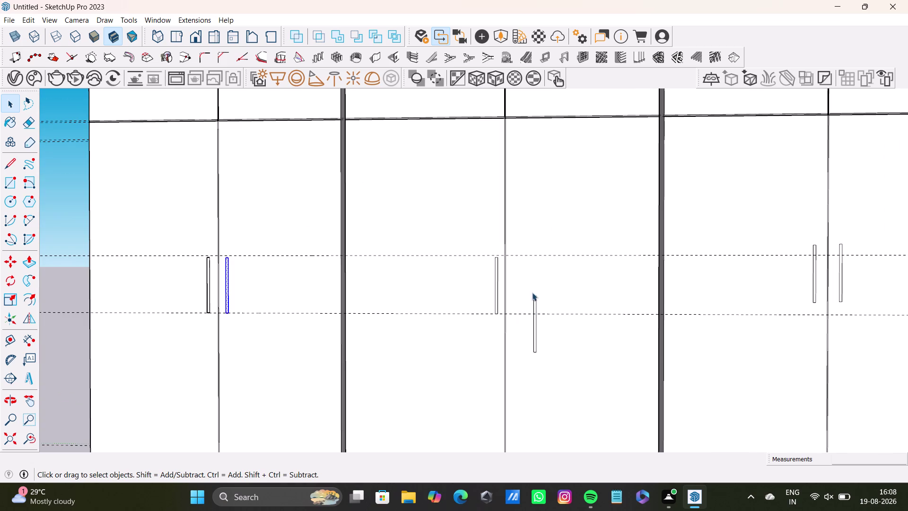
drag(522, 283, 555, 379)
key(m)
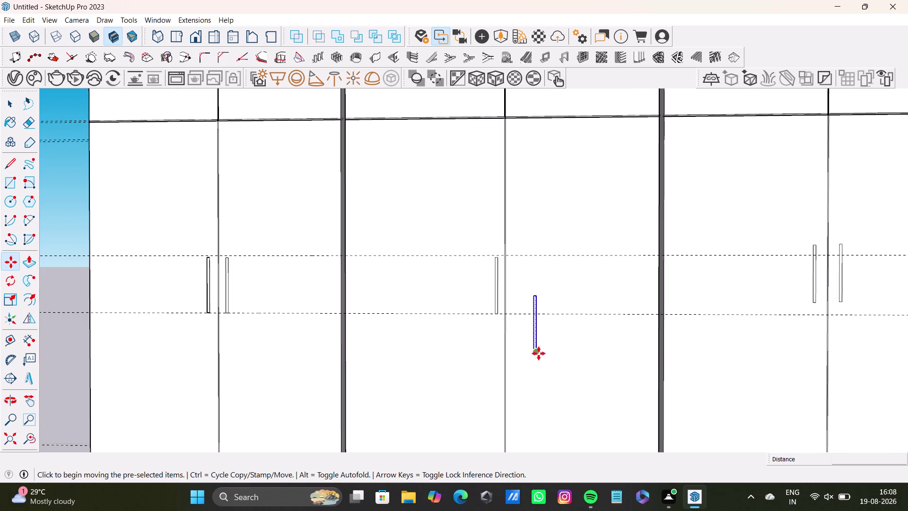
click(540, 353)
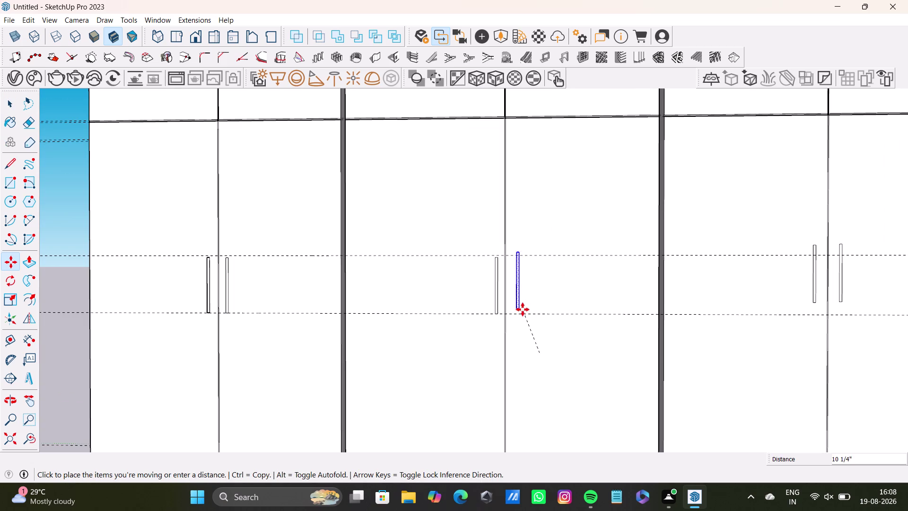
scroll(up, 3)
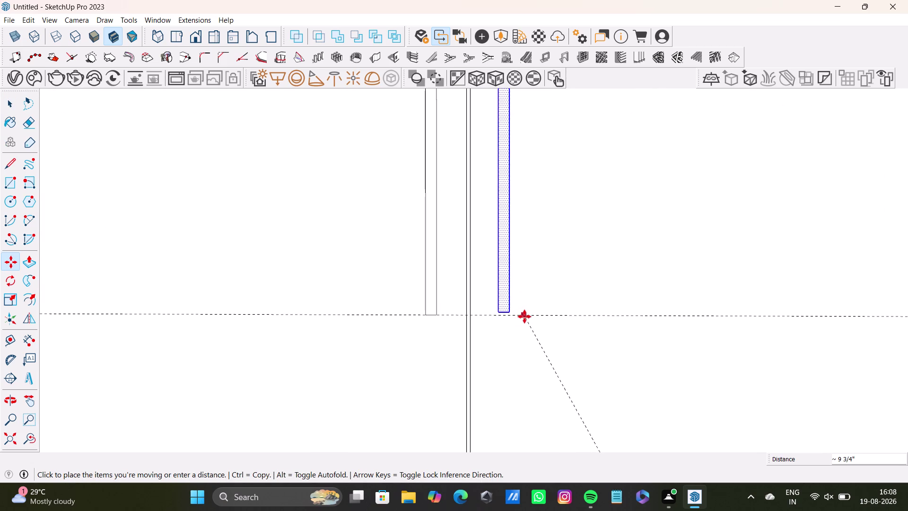
click(525, 318)
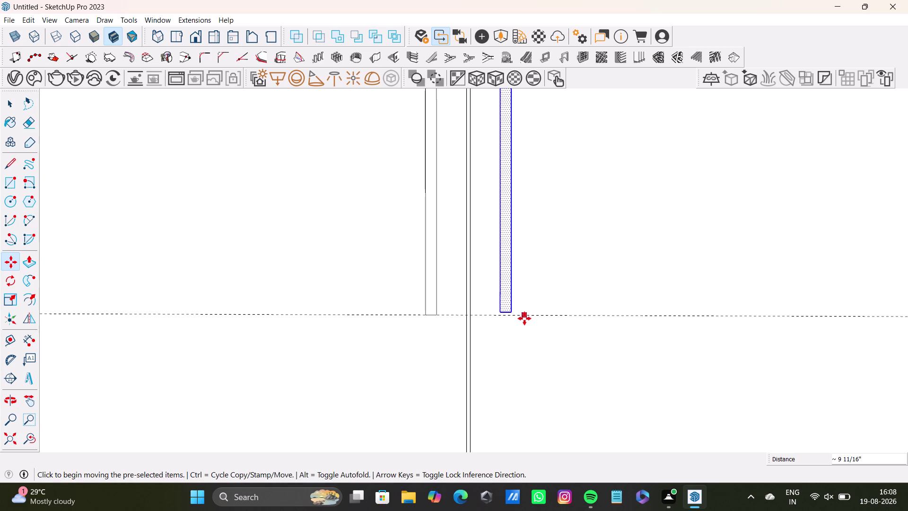
click(511, 312)
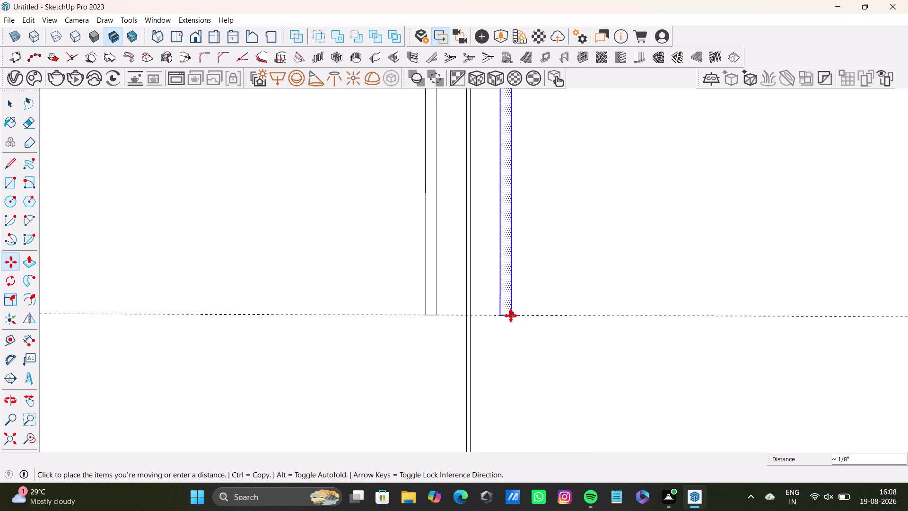
click(511, 316)
key(space)
Snap the right unit's left handle onto the lower guide line.
scroll(down, 3)
middle_drag(580, 291, 307, 333)
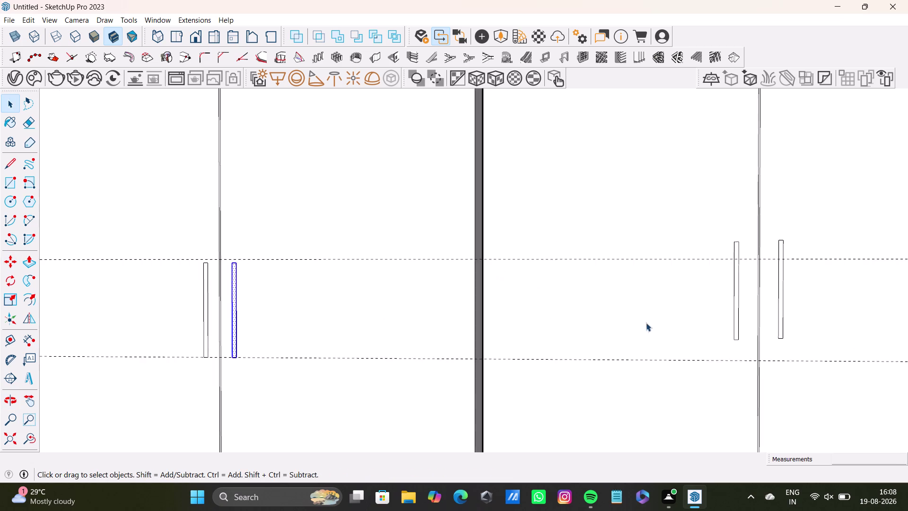
scroll(up, 3)
middle_drag(665, 321, 533, 320)
drag(611, 174, 672, 358)
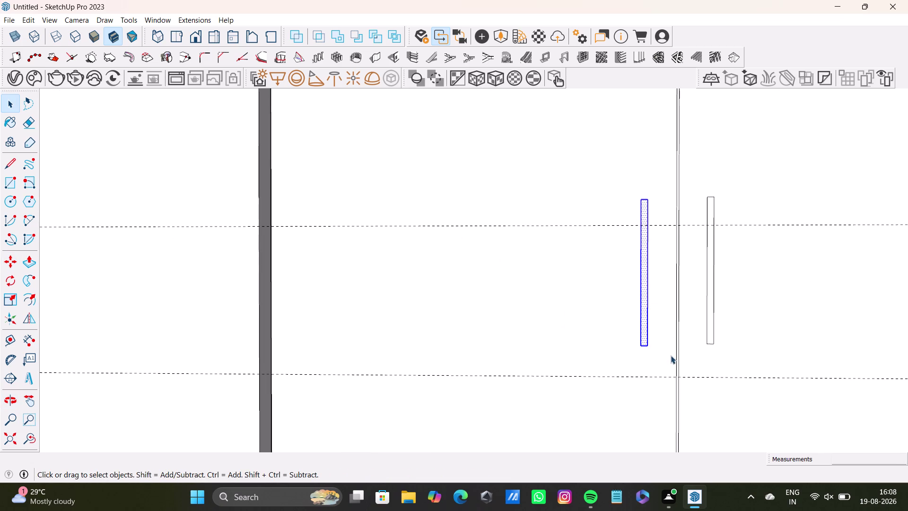
key(m)
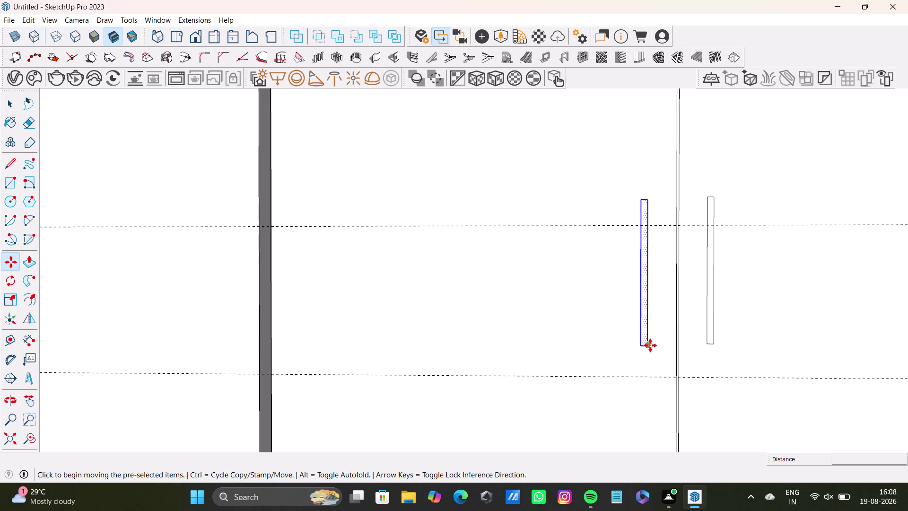
scroll(down, 3)
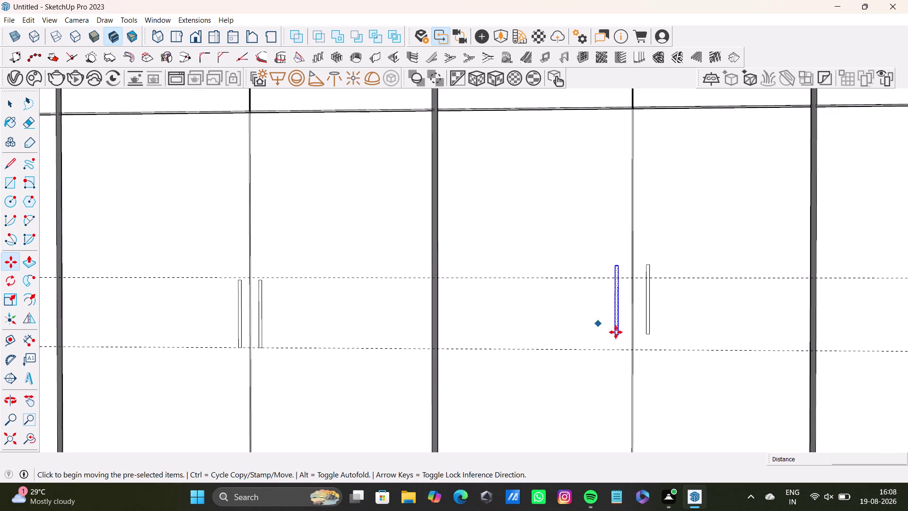
middle_drag(616, 332, 608, 299)
scroll(up, 3)
scroll(up, 3)
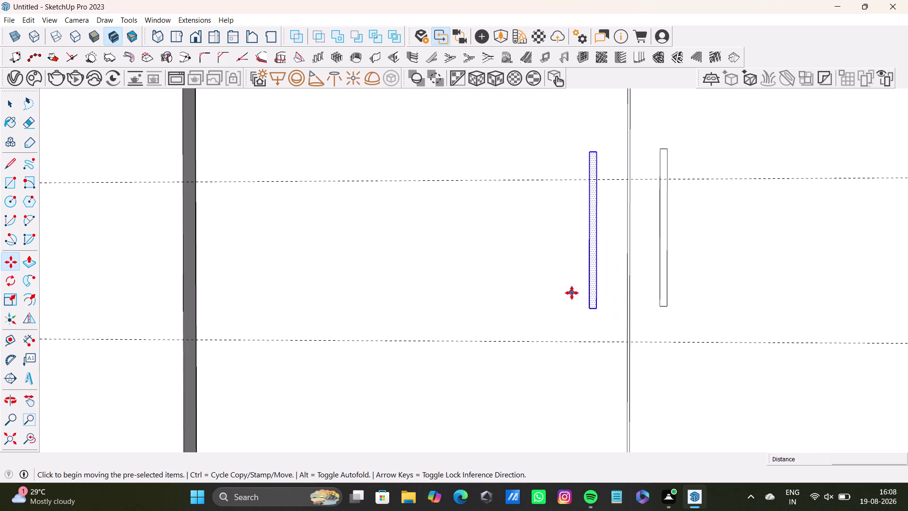
click(597, 310)
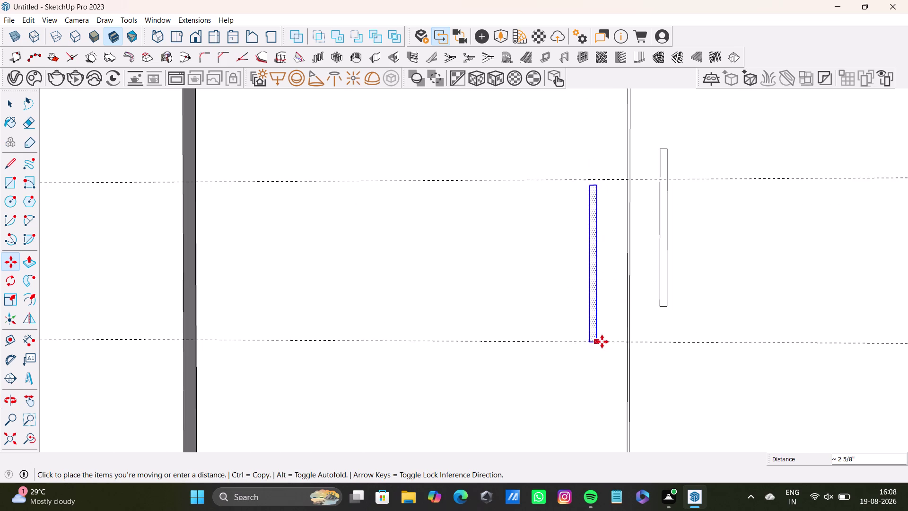
click(605, 342)
key(space)
Bring the higher handle beside the seam down onto the lower guide line.
scroll(down, 3)
middle_drag(641, 297, 601, 311)
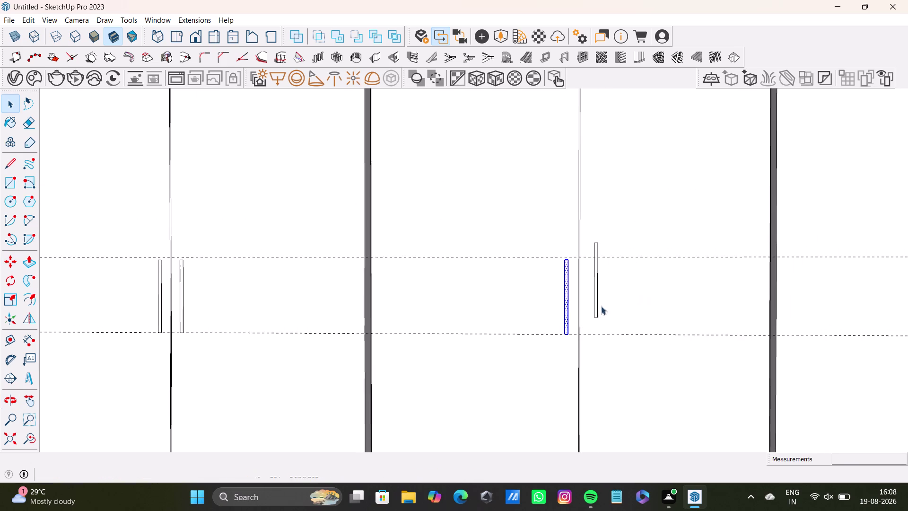
key(space)
drag(581, 231, 619, 347)
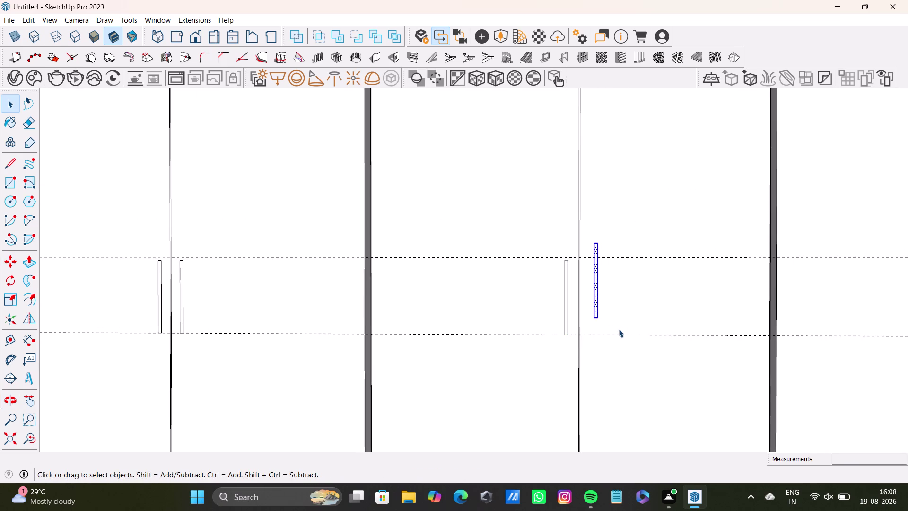
key(m)
click(599, 318)
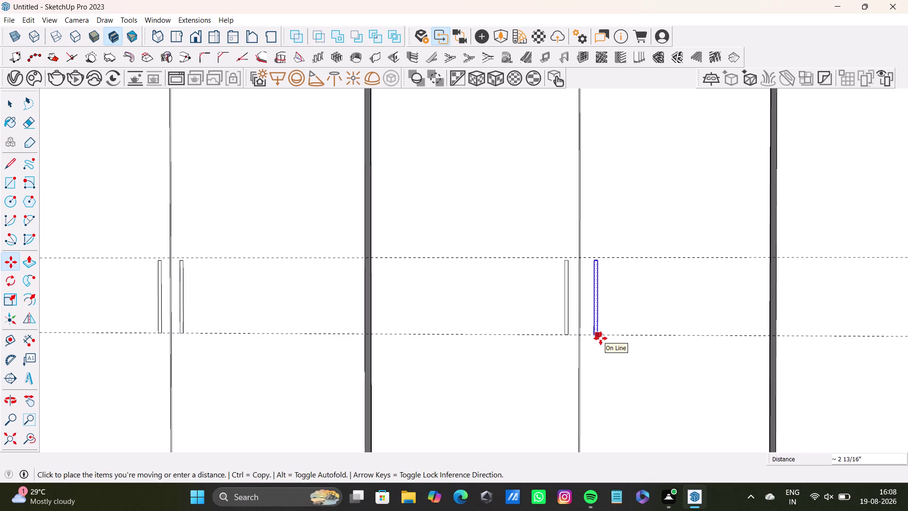
click(601, 338)
key(space)
scroll(down, 3)
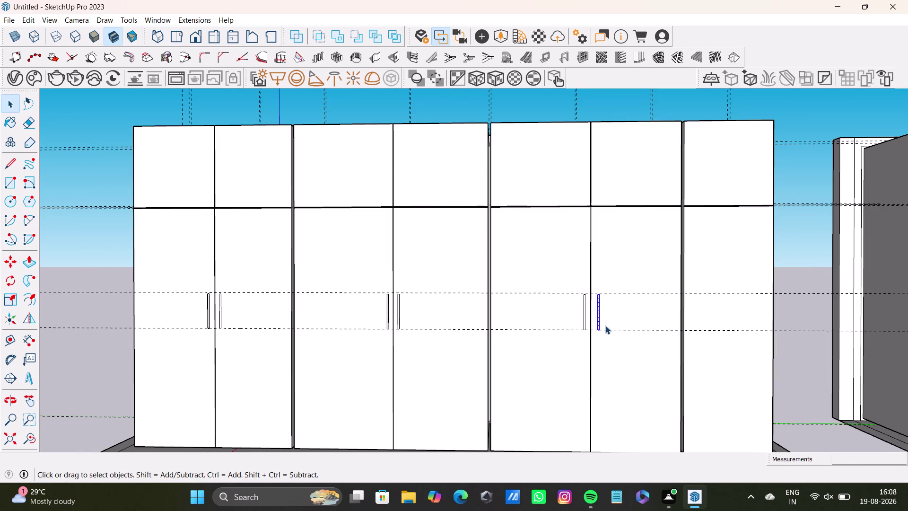
Move the right unit's first handle beside the door seam.
scroll(down, 3)
scroll(up, 3)
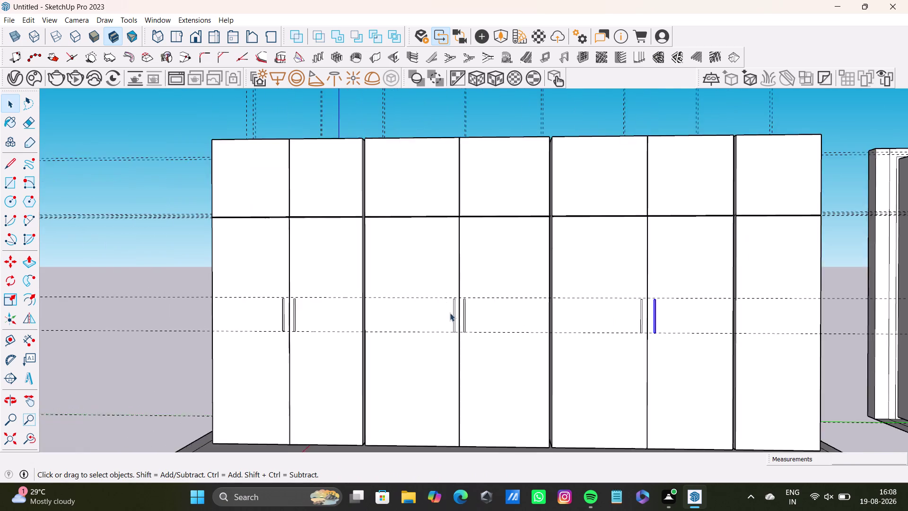
scroll(up, 3)
scroll(down, 3)
middle_drag(548, 318, 399, 327)
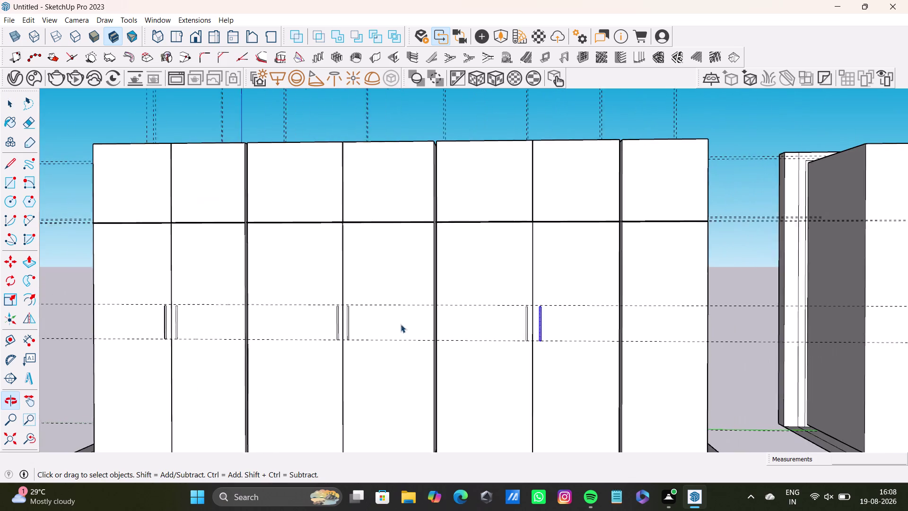
scroll(up, 3)
middle_drag(472, 331, 500, 265)
key(m)
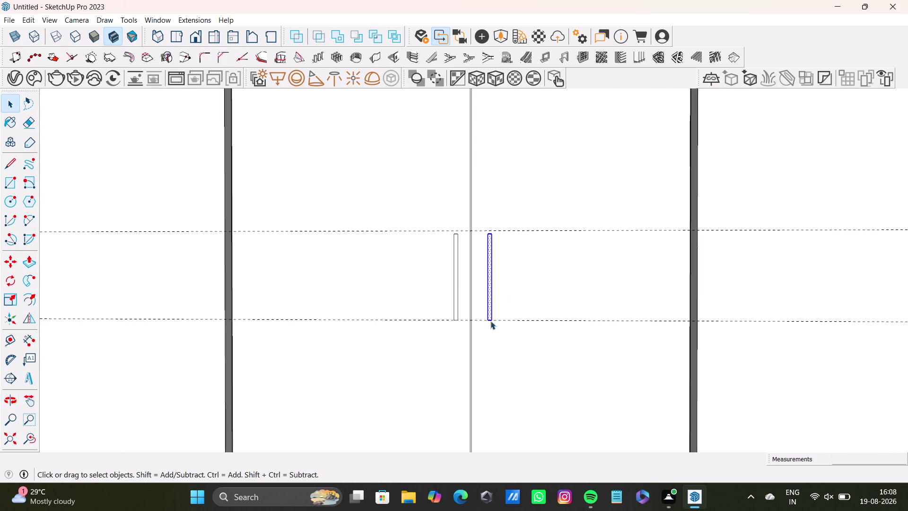
scroll(up, 3)
click(481, 323)
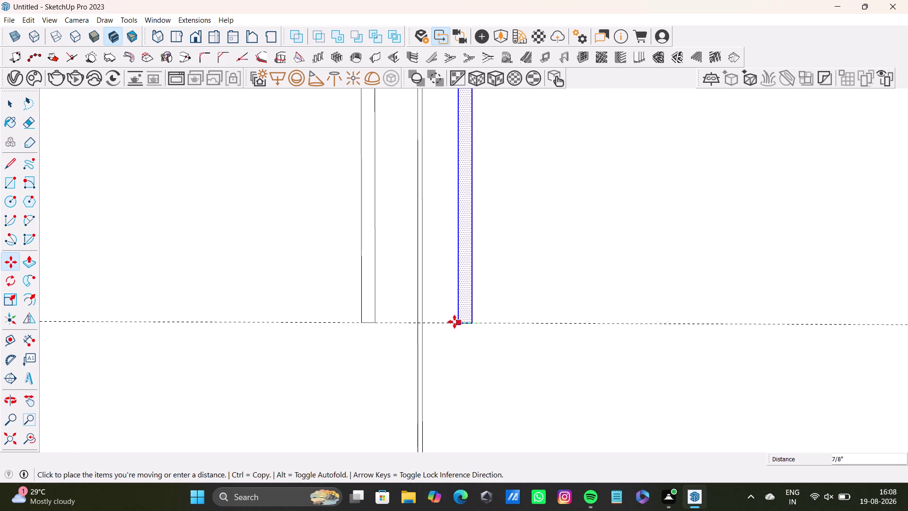
click(454, 323)
scroll(down, 3)
middle_drag(448, 295, 492, 300)
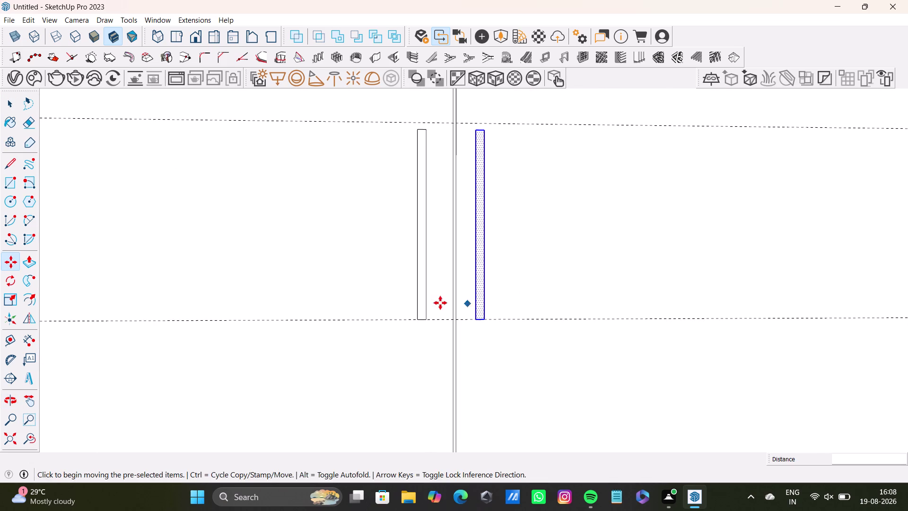
key(space)
Shift the pair's other handle closer to the door seam.
drag(406, 123, 445, 321)
key(m)
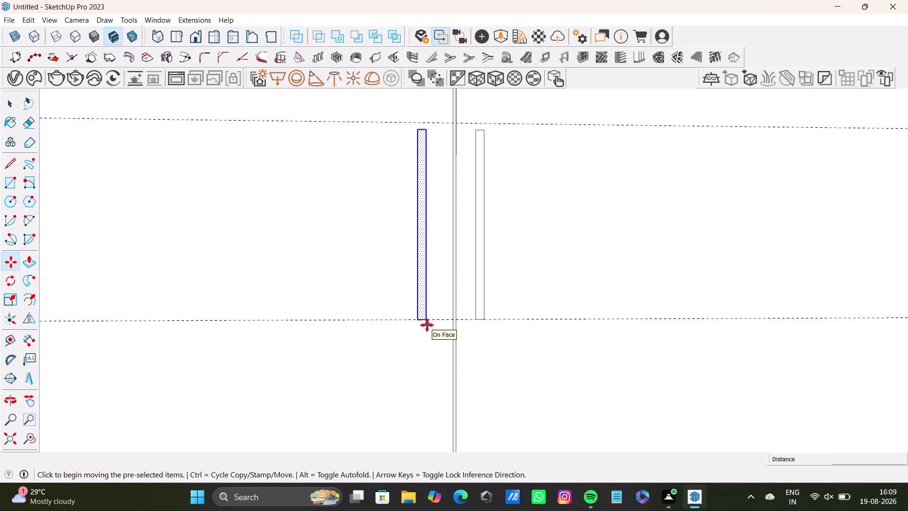
click(427, 321)
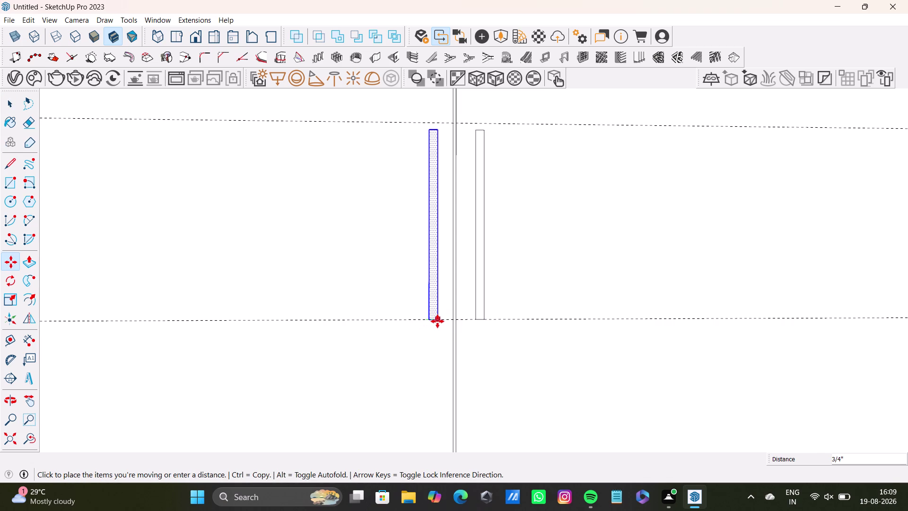
click(437, 321)
key(space)
scroll(down, 3)
Copy a handle onto the rightmost wardrobe door, spanning the two guide lines.
middle_drag(578, 343, 474, 347)
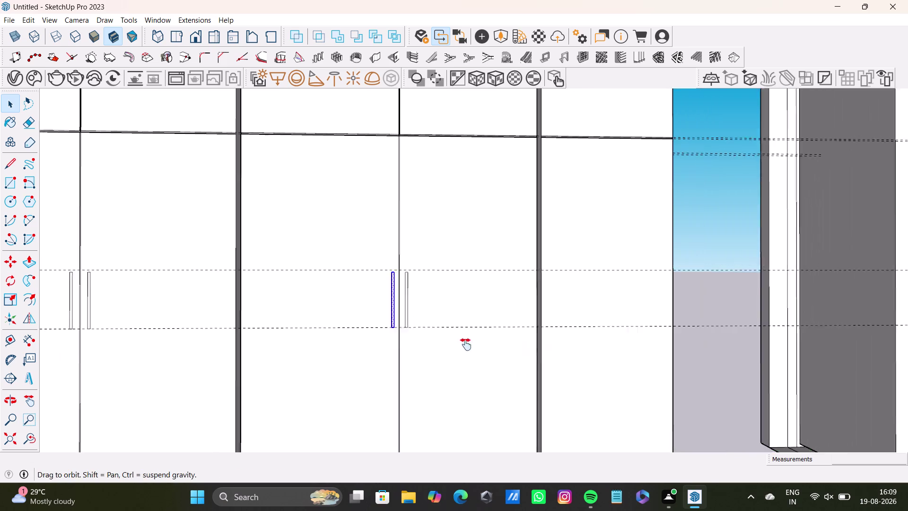
middle_drag(474, 346, 466, 345)
middle_drag(467, 337, 448, 397)
key(space)
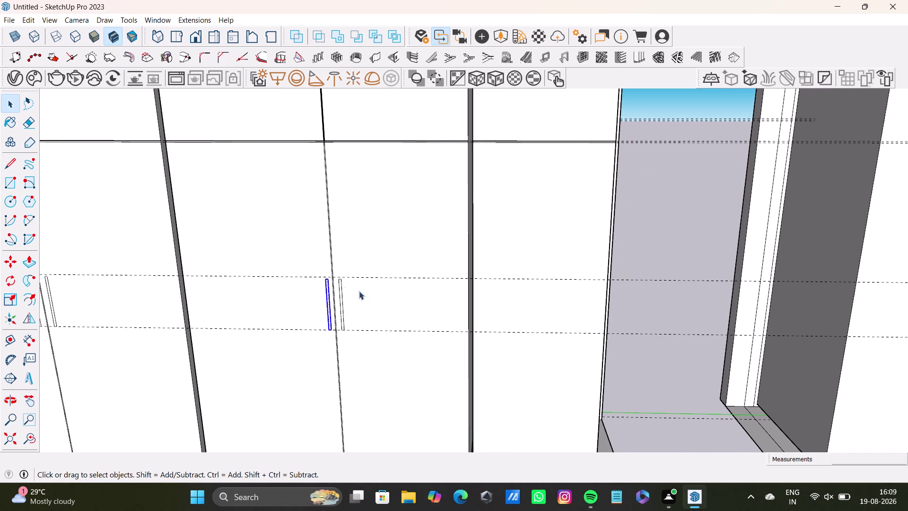
scroll(up, 3)
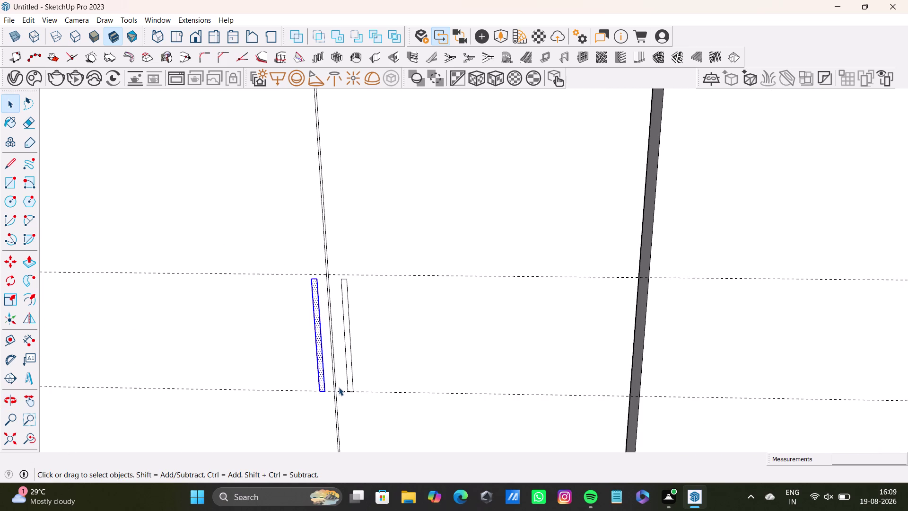
key(m)
click(327, 388)
scroll(down, 3)
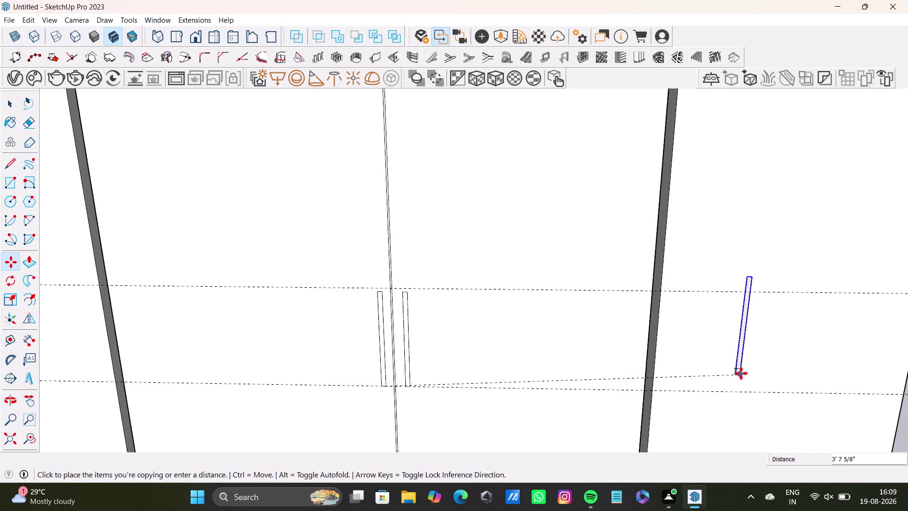
scroll(down, 3)
middle_drag(744, 373, 612, 335)
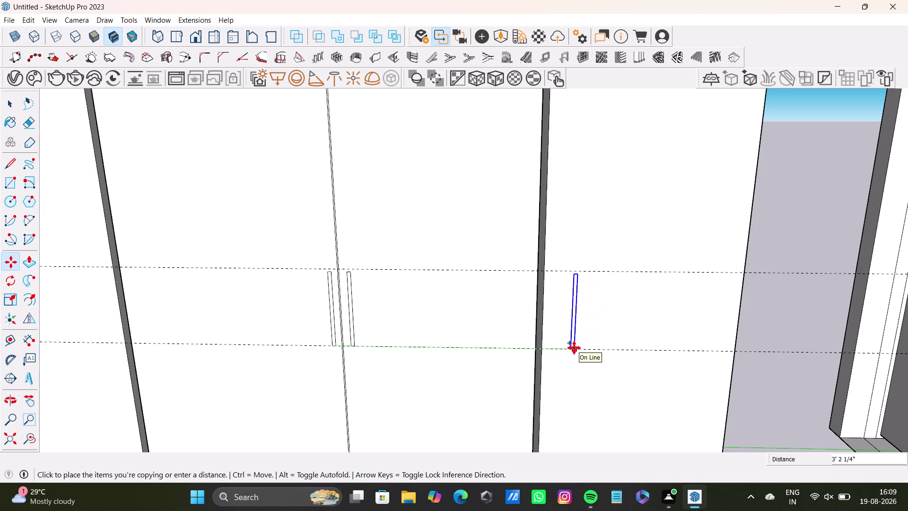
click(574, 347)
scroll(up, 3)
scroll(down, 3)
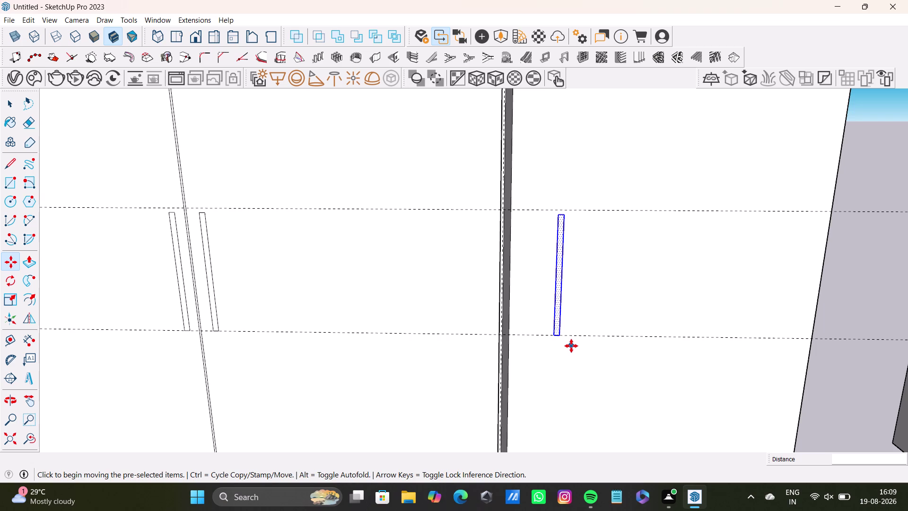
key(space)
scroll(down, 3)
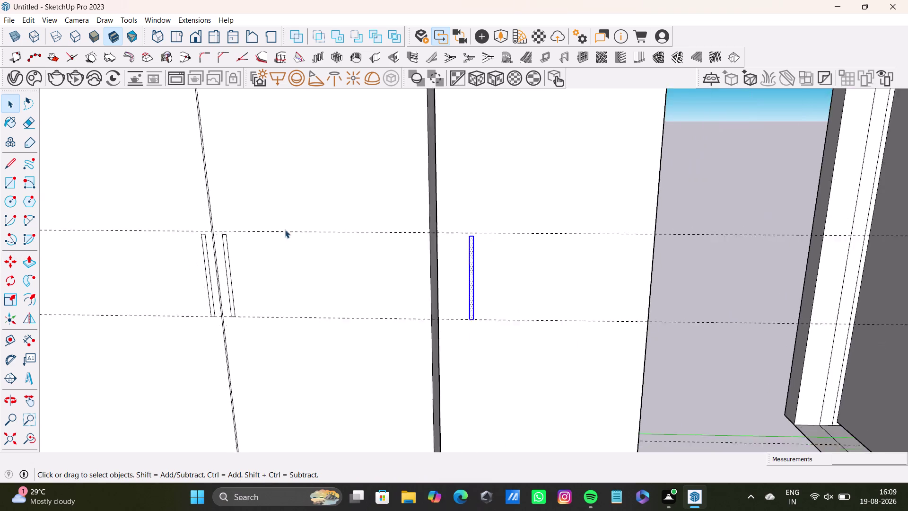
scroll(down, 3)
middle_drag(304, 220, 650, 216)
scroll(down, 3)
middle_drag(369, 229, 538, 257)
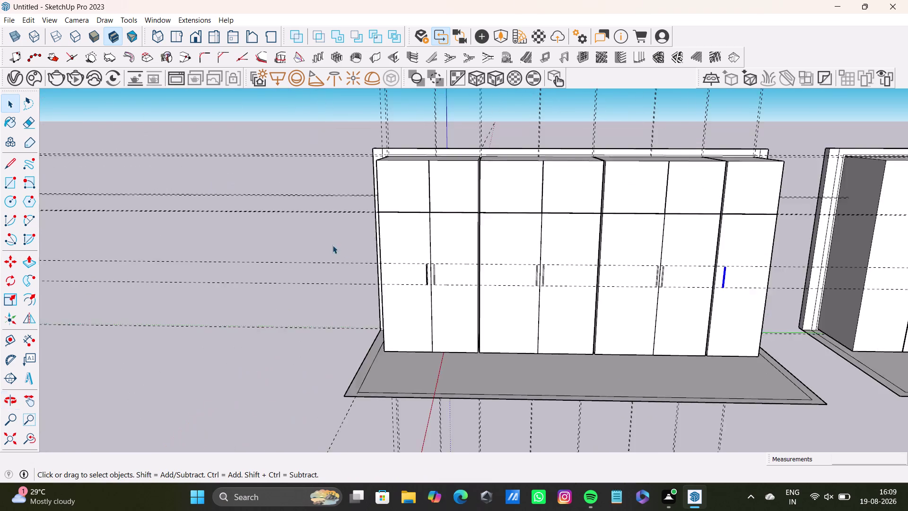
Place guide lines from the door top edge and the divider, just above the divider.
scroll(up, 3)
middle_drag(436, 205, 311, 257)
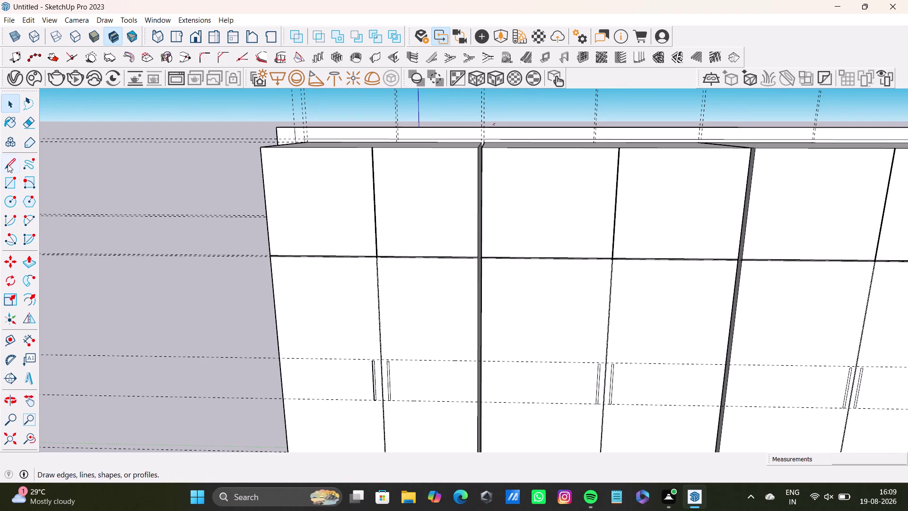
click(12, 335)
scroll(up, 3)
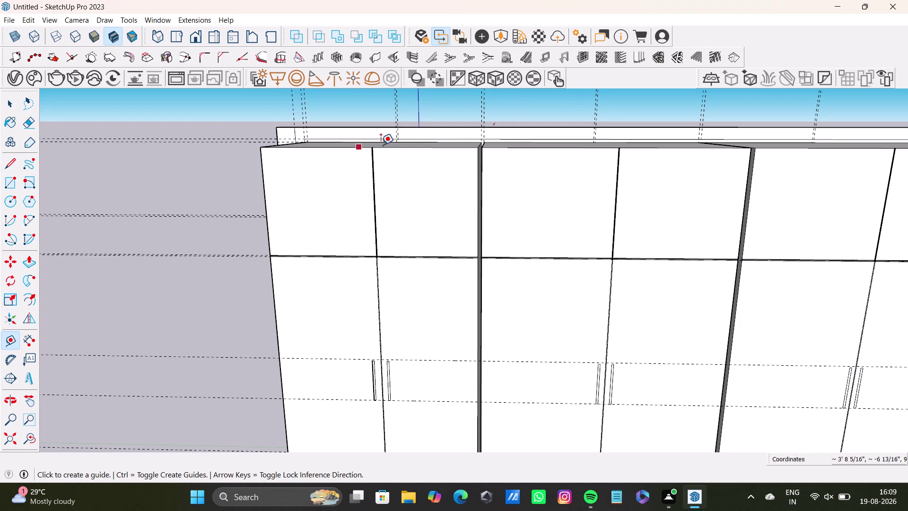
scroll(up, 3)
click(324, 148)
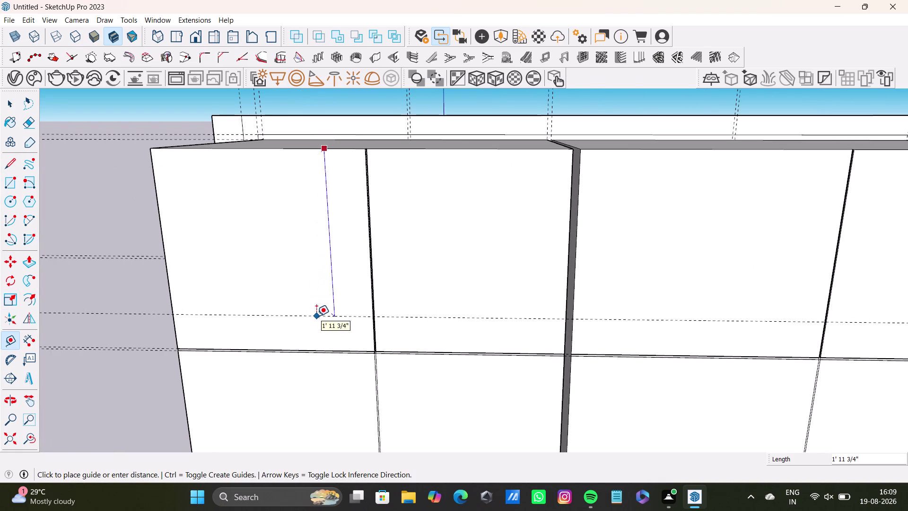
click(316, 309)
click(317, 350)
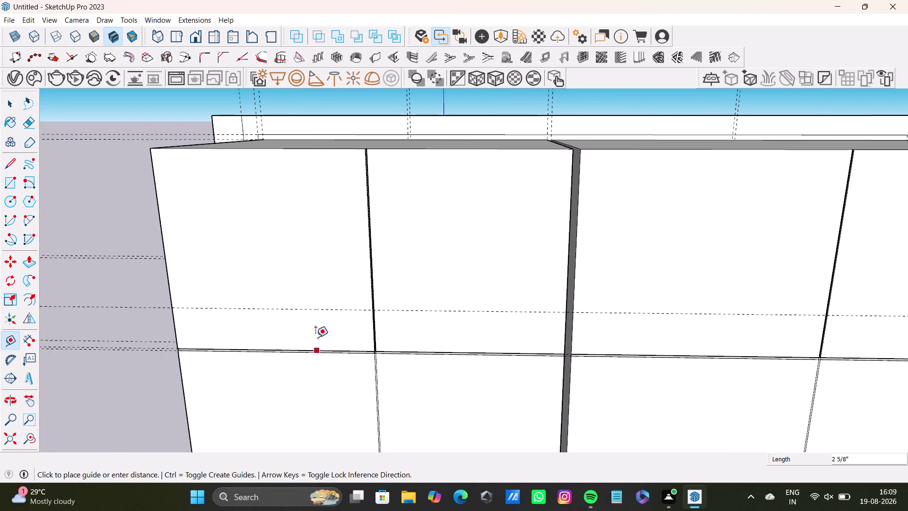
click(316, 333)
Delete the stray upper guide line on the left doors.
scroll(down, 3)
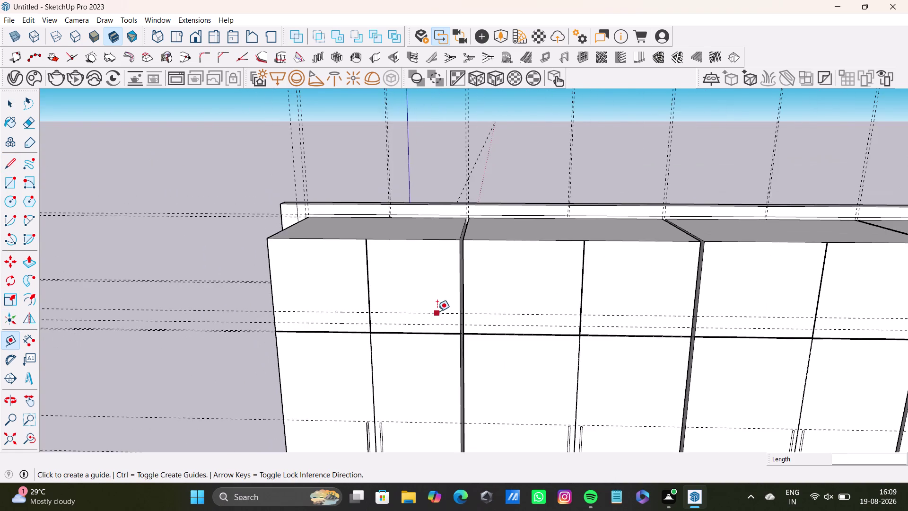
middle_drag(437, 311, 453, 280)
scroll(up, 3)
scroll(down, 3)
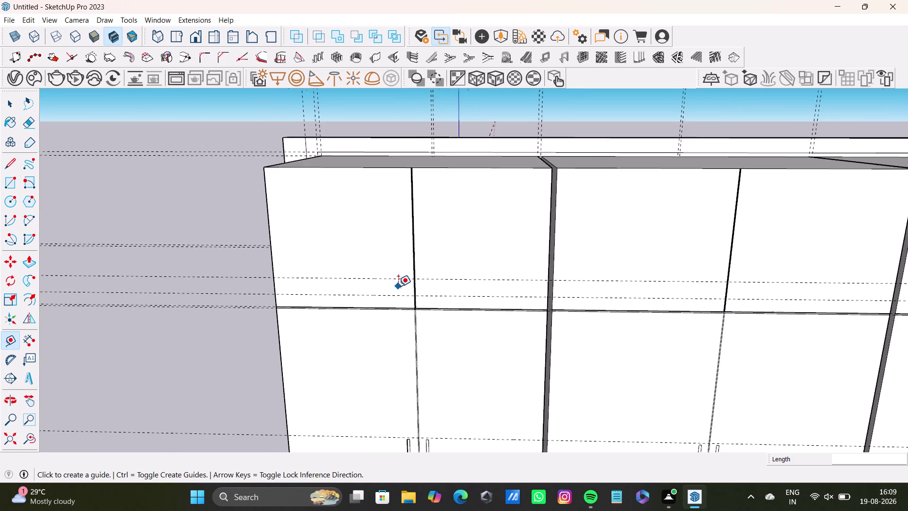
scroll(down, 3)
scroll(down, 3)
middle_drag(490, 293, 490, 292)
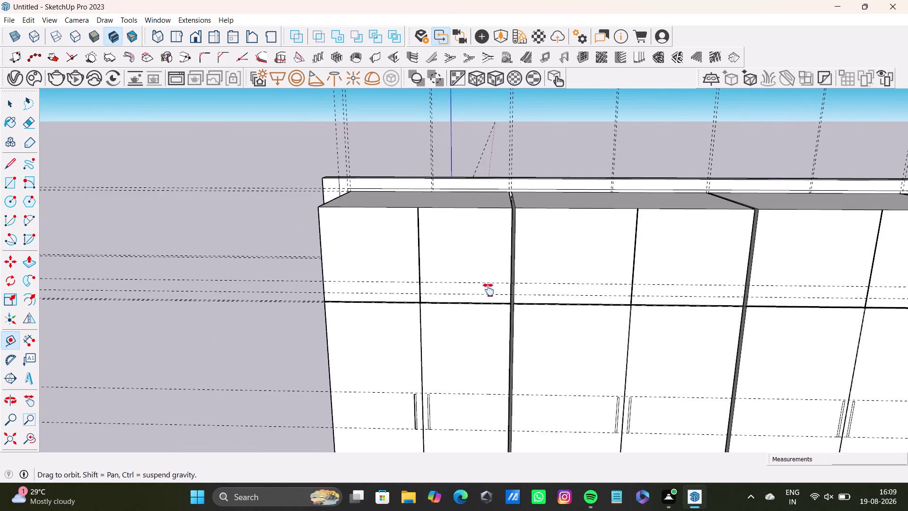
middle_drag(491, 293, 259, 269)
scroll(down, 3)
scroll(up, 3)
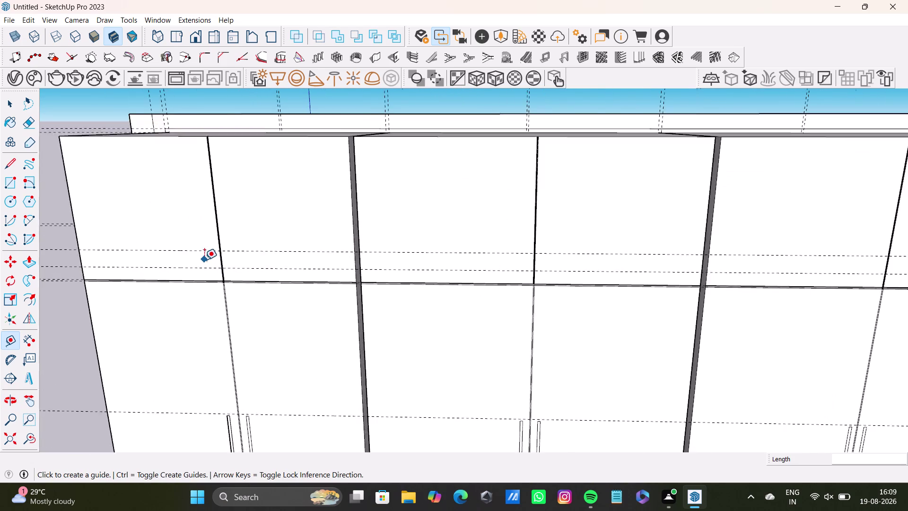
scroll(up, 3)
scroll(up, 3)
click(211, 250)
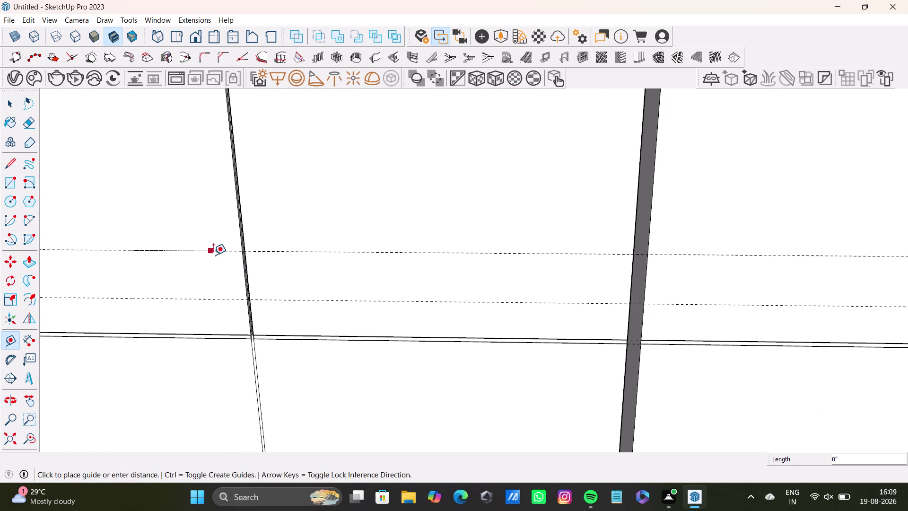
key(space)
click(204, 250)
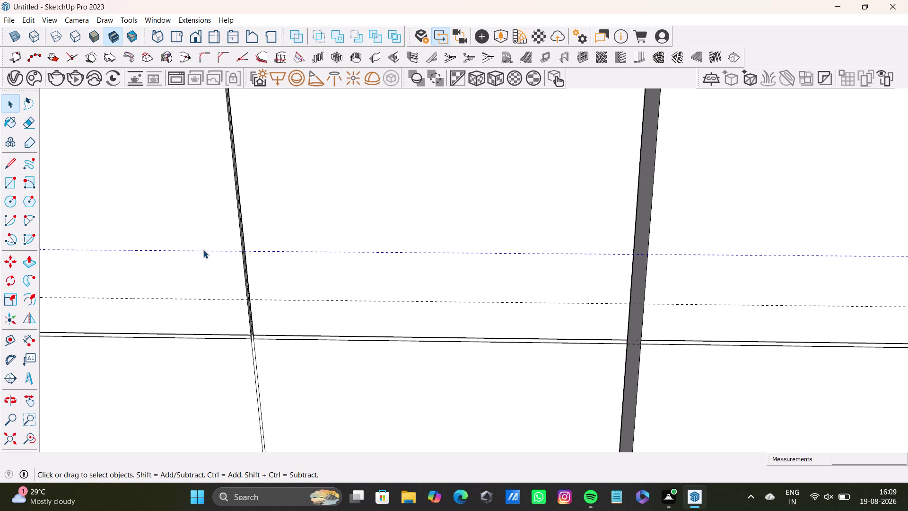
key(Delete)
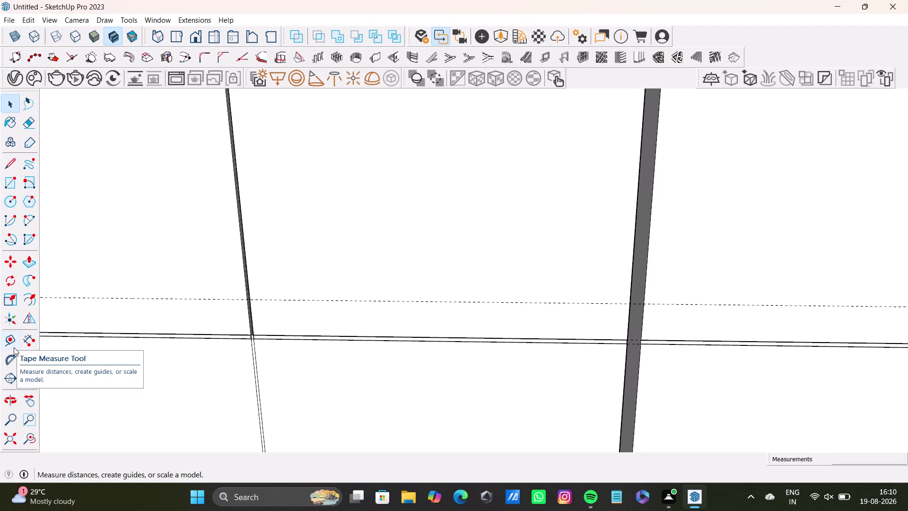
Add a guide 2 inches below the upper guide line.
scroll(down, 3)
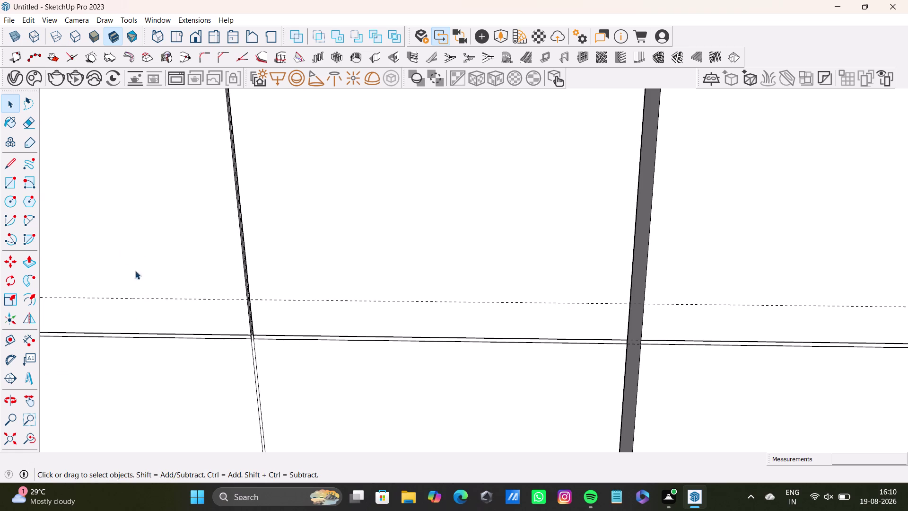
scroll(down, 3)
middle_drag(157, 276, 398, 249)
scroll(up, 3)
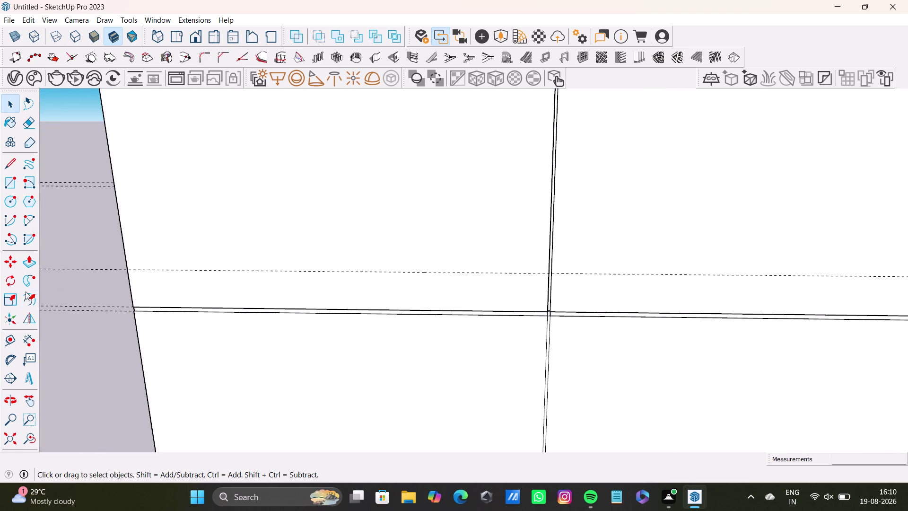
click(7, 337)
scroll(up, 3)
click(305, 269)
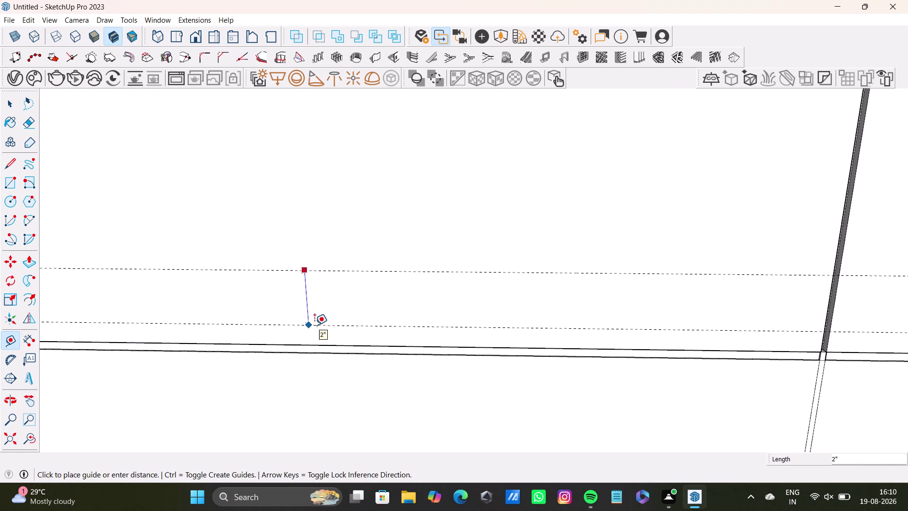
click(315, 325)
key(space)
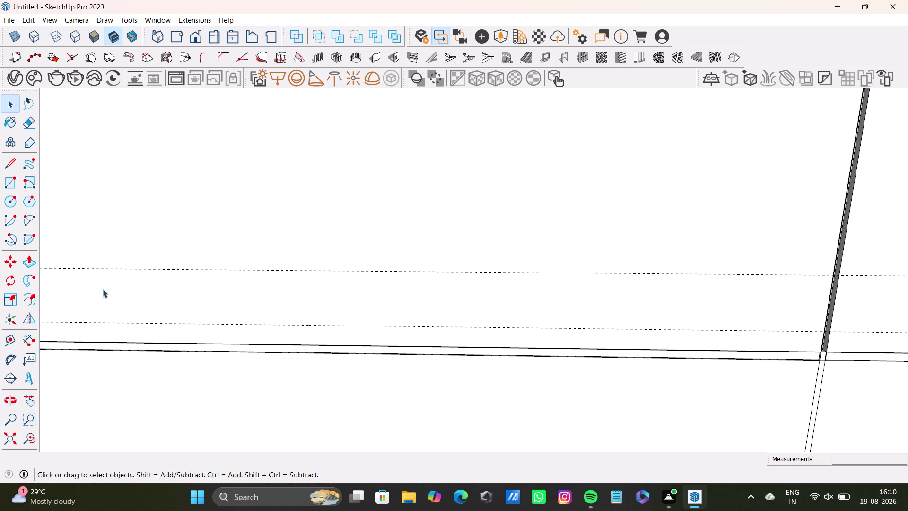
Add a guide 5/8 inch above the lower guide line.
click(12, 336)
click(176, 323)
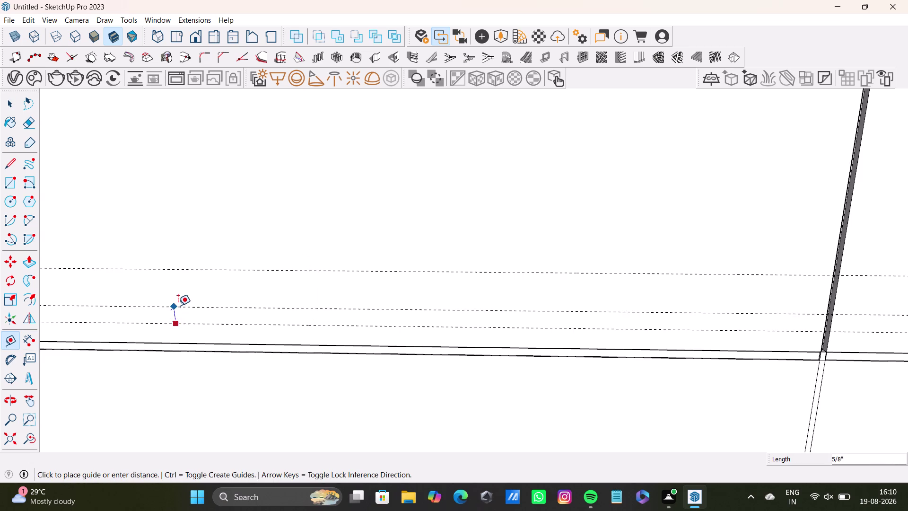
click(178, 302)
key(space)
scroll(down, 3)
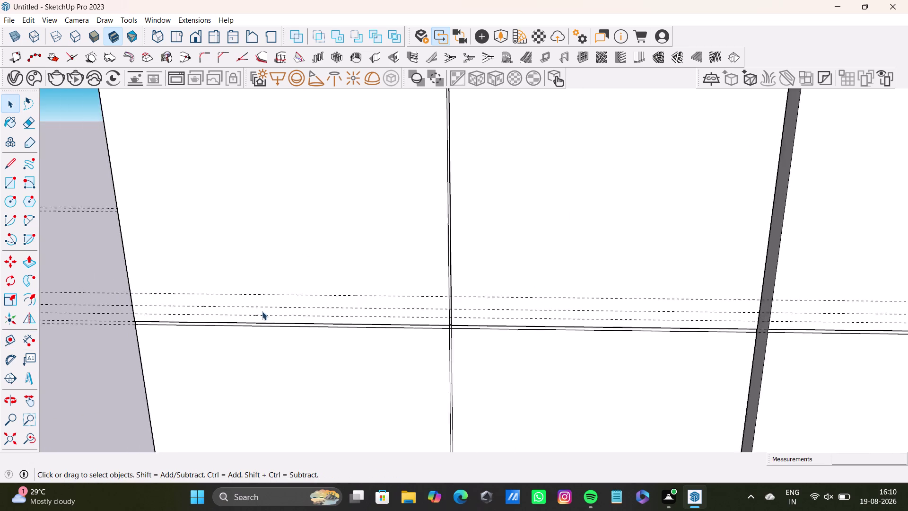
scroll(down, 3)
middle_drag(319, 316, 280, 317)
scroll(up, 3)
middle_drag(284, 303, 289, 288)
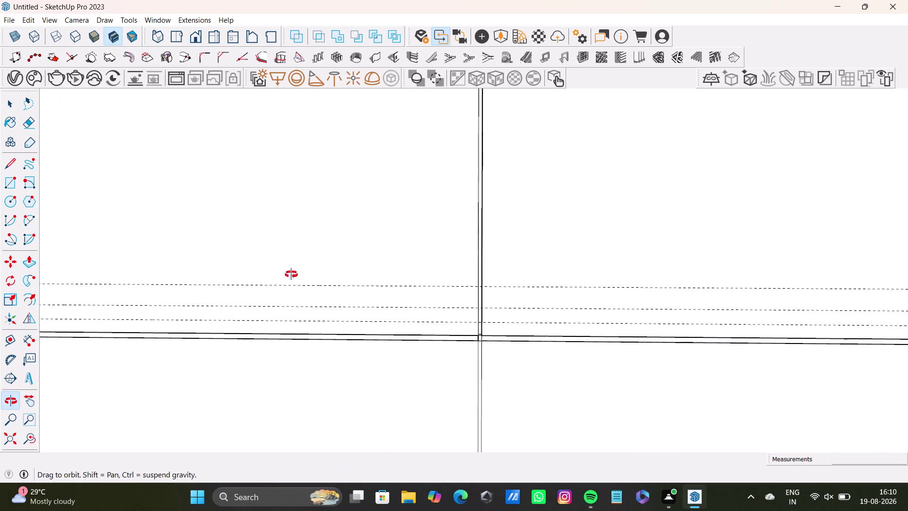
middle_drag(289, 287, 287, 210)
click(6, 179)
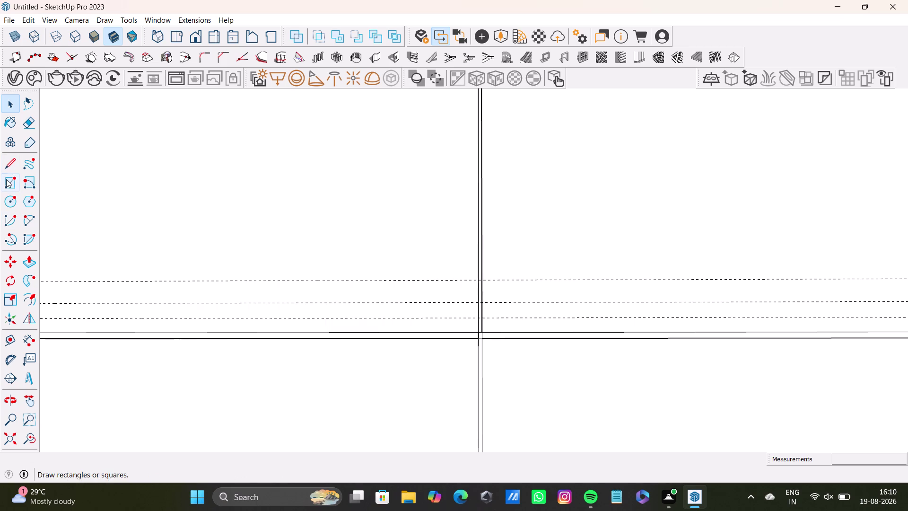
Draw a trial groove rectangle between the guides, then undo it.
scroll(up, 3)
click(238, 275)
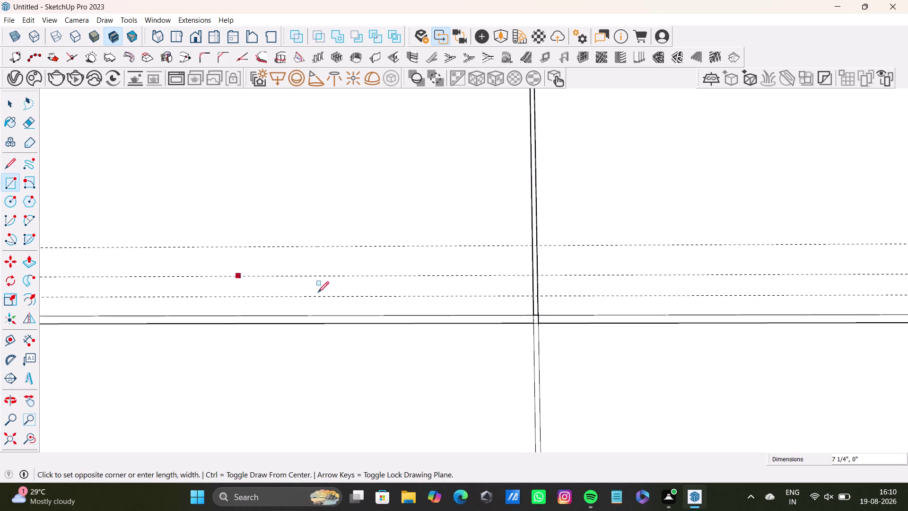
click(445, 297)
scroll(down, 3)
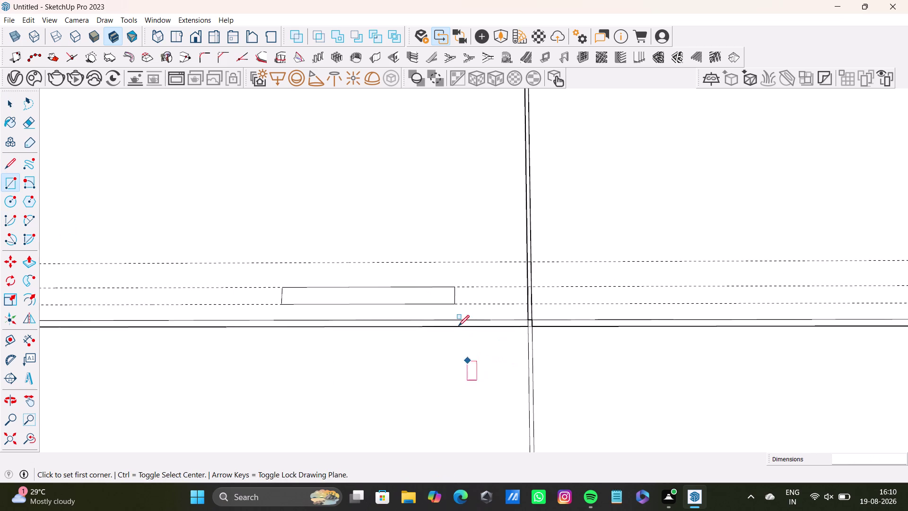
middle_drag(459, 325, 528, 408)
scroll(down, 3)
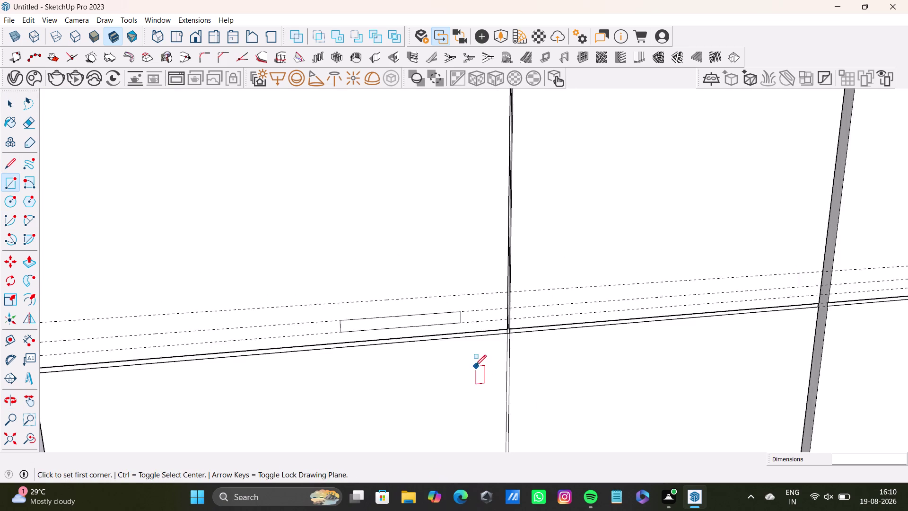
scroll(down, 3)
middle_drag(482, 369, 388, 269)
middle_drag(428, 289, 346, 311)
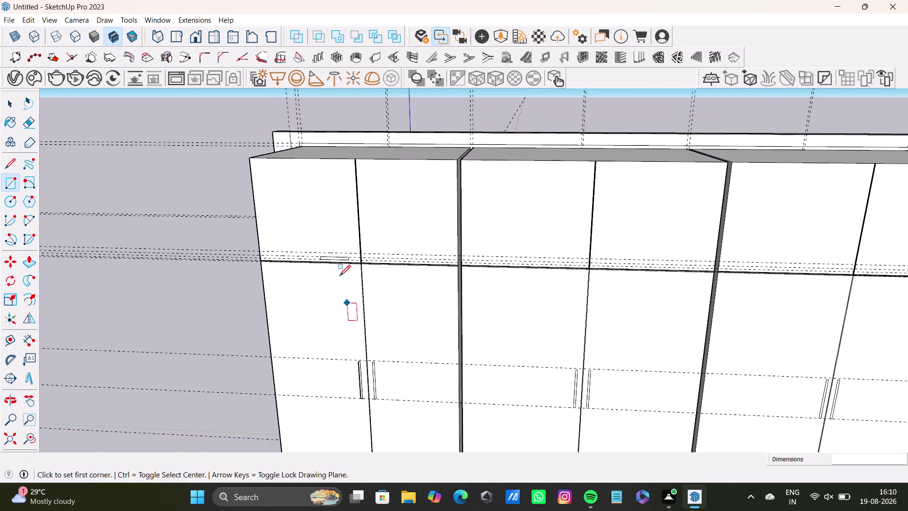
scroll(up, 3)
key(ctrl+z)
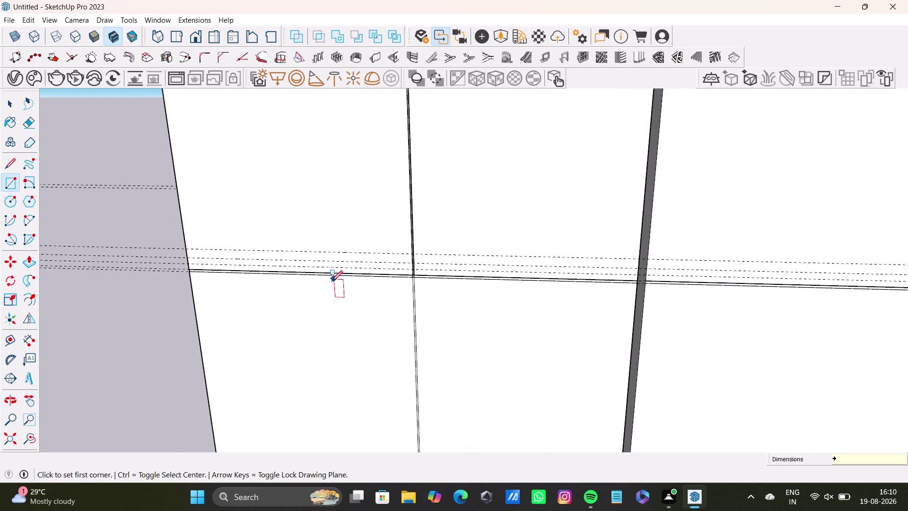
key(ctrl+z)
scroll(up, 3)
Add a guide 7/8 inch above the lower groove guide.
key(space)
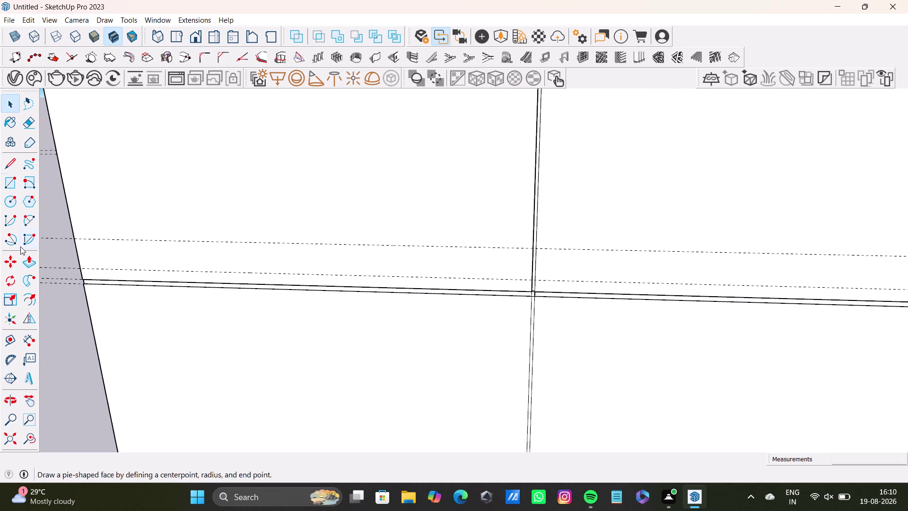
click(10, 342)
scroll(up, 3)
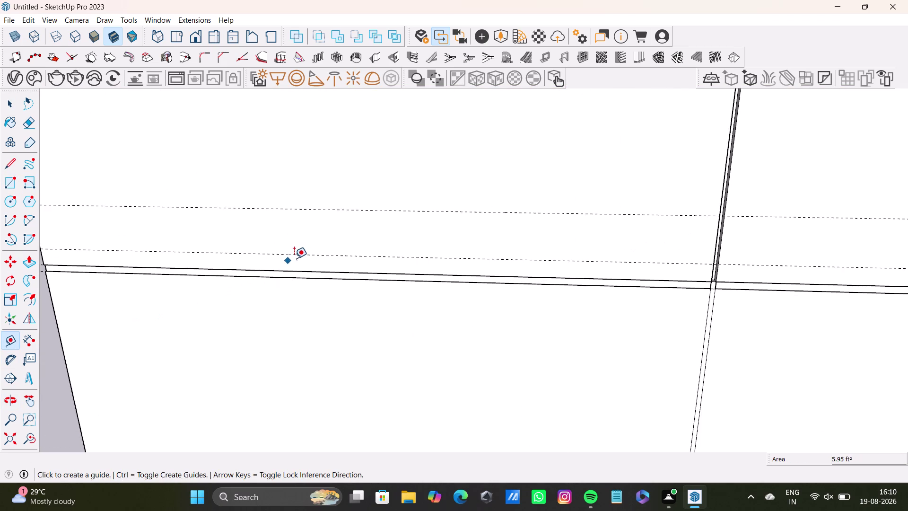
click(307, 256)
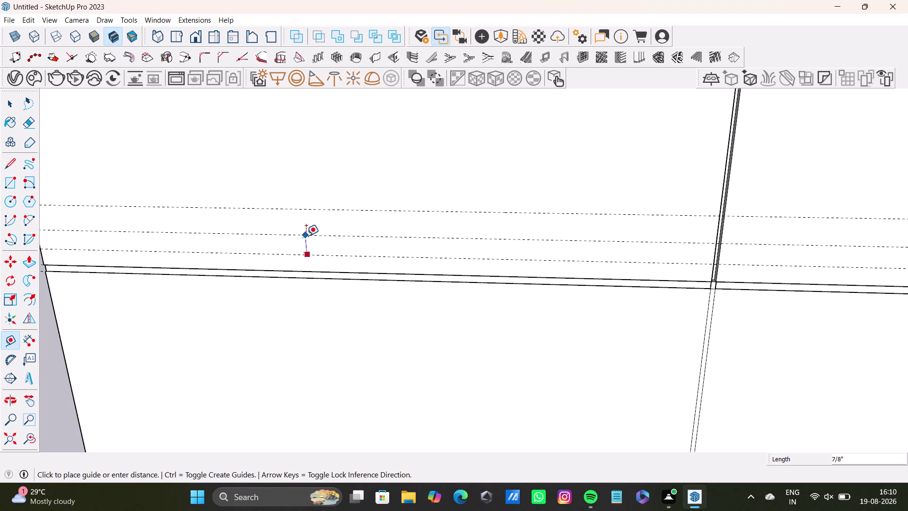
click(306, 236)
key(space)
scroll(down, 3)
middle_drag(300, 294, 326, 336)
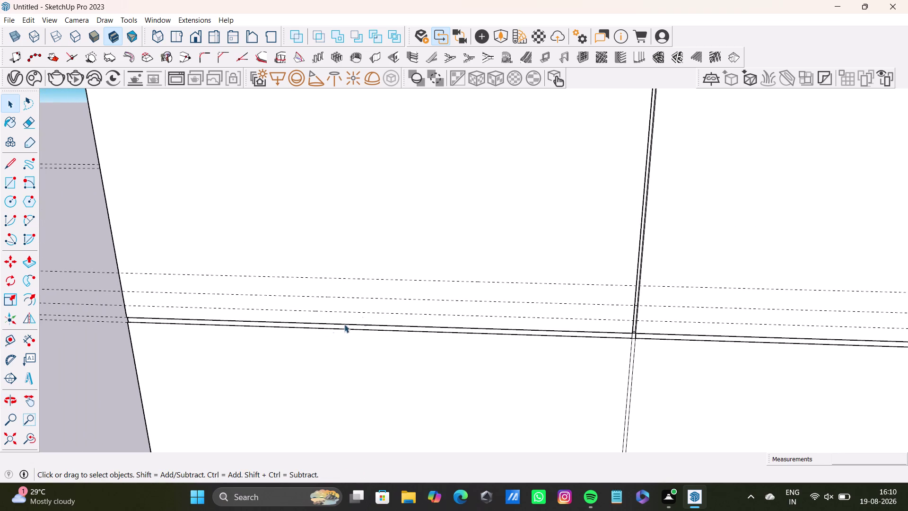
scroll(up, 3)
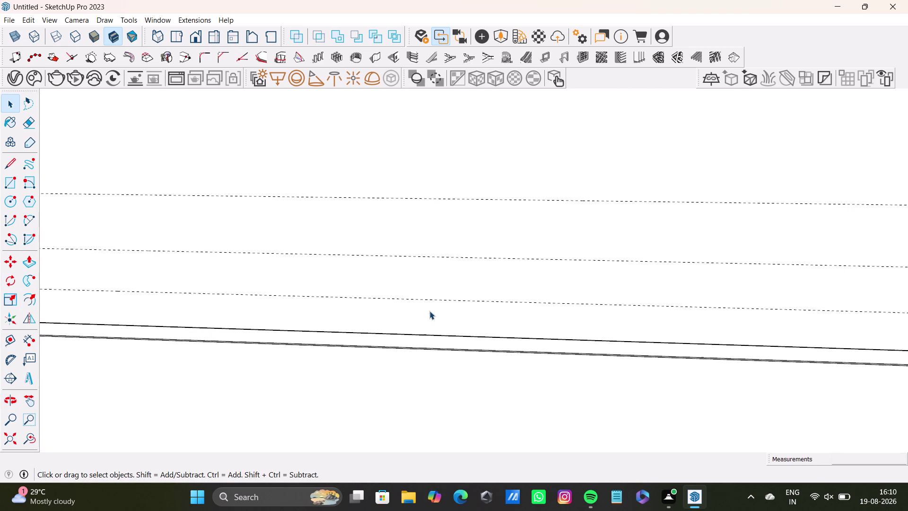
Delete an unneeded guide and add a new guide 1/2 inch from the existing one.
click(441, 299)
key(Delete)
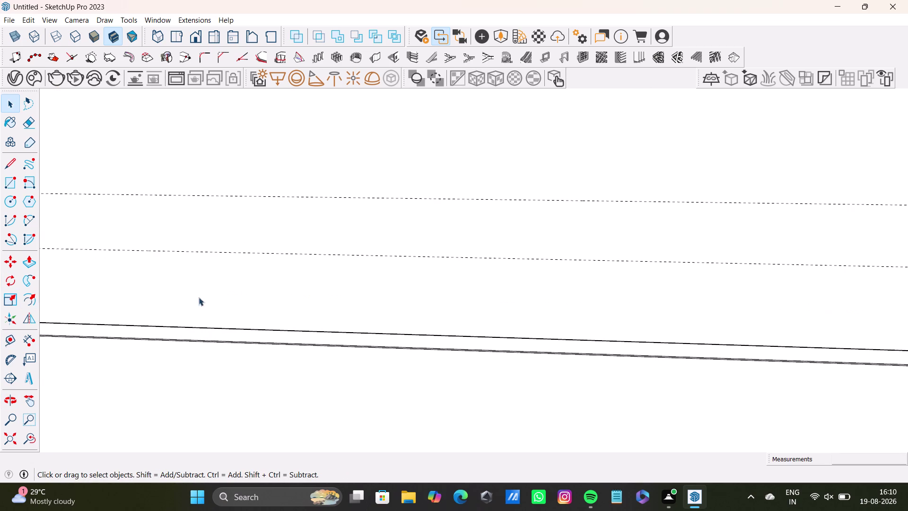
drag(12, 342, 22, 336)
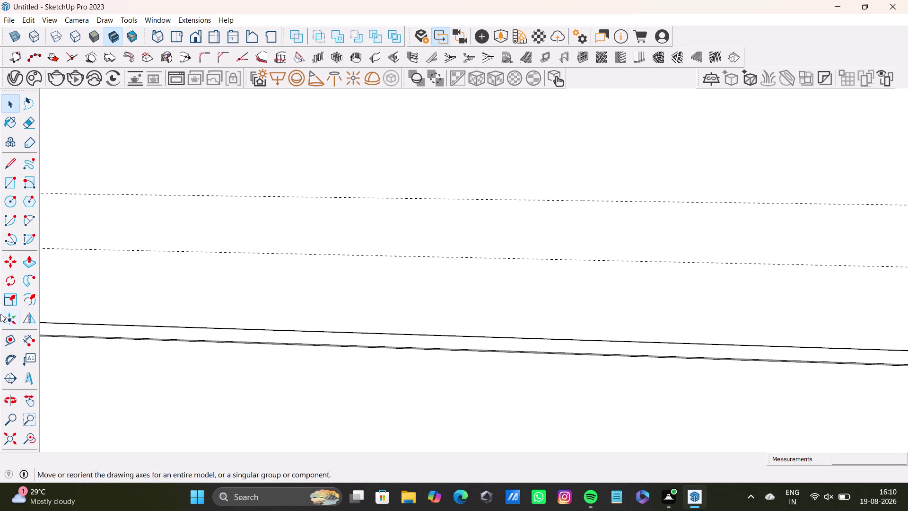
drag(7, 340, 13, 332)
click(229, 251)
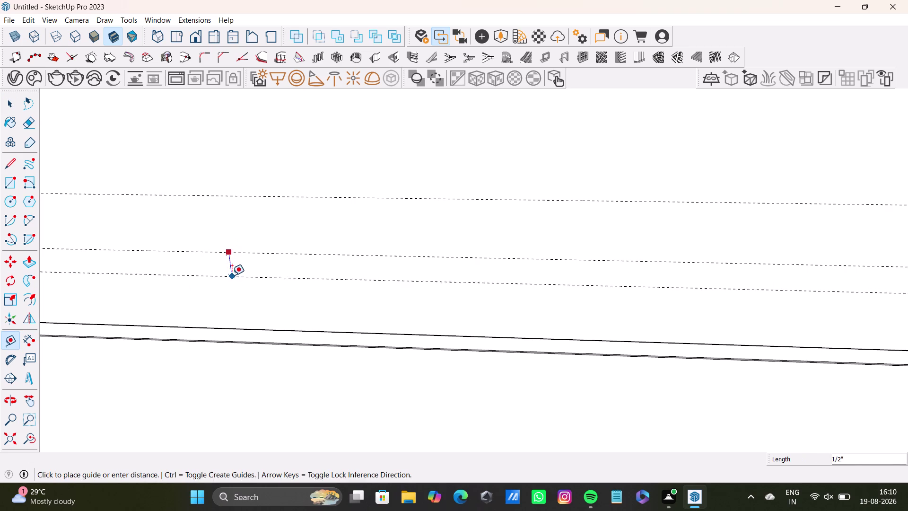
click(235, 278)
scroll(down, 3)
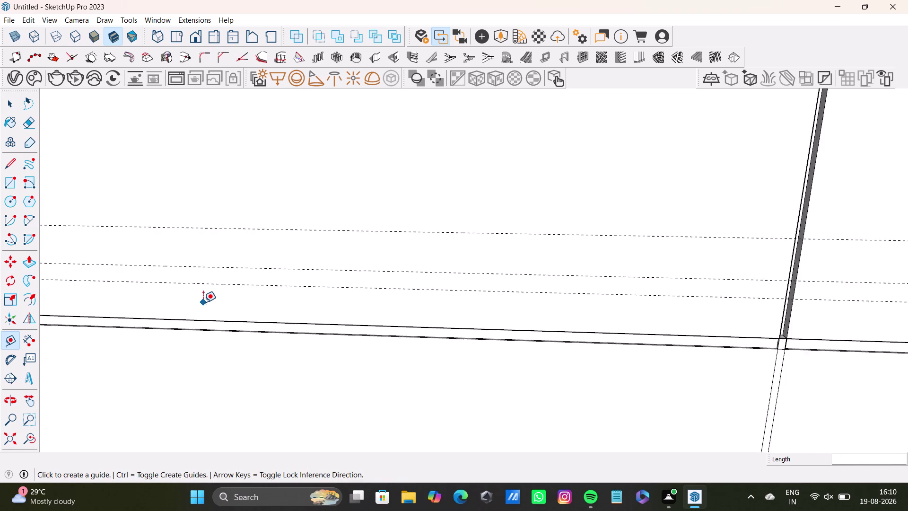
scroll(down, 3)
middle_drag(277, 312, 226, 328)
click(10, 177)
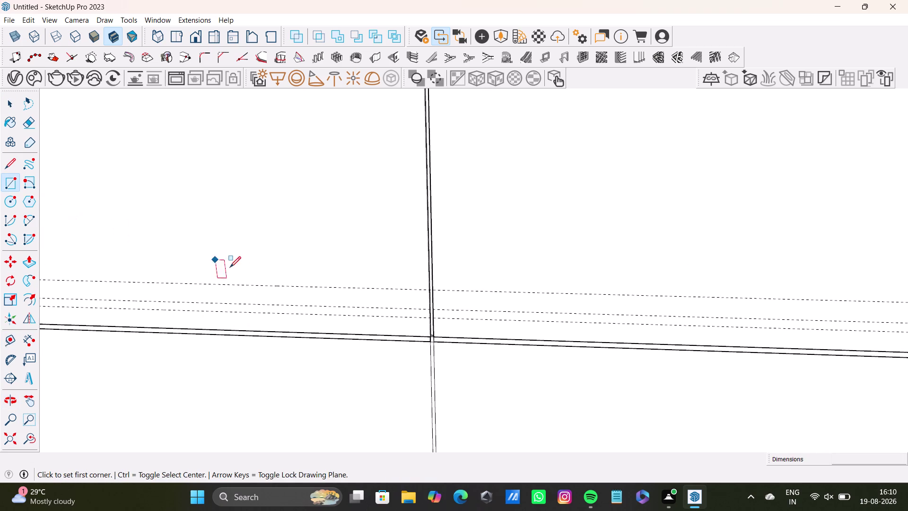
Draw a thin rectangle between the two lower guides on the wardrobe front.
scroll(up, 3)
middle_drag(308, 313, 338, 229)
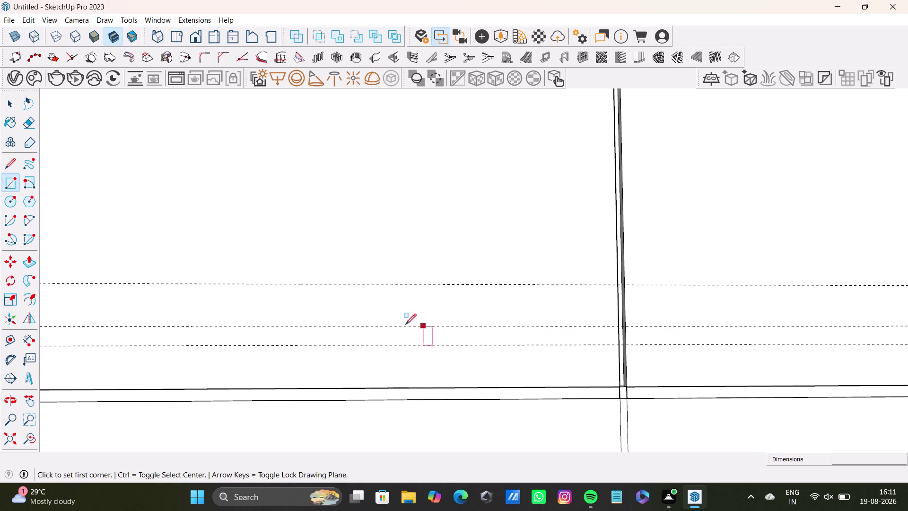
click(321, 326)
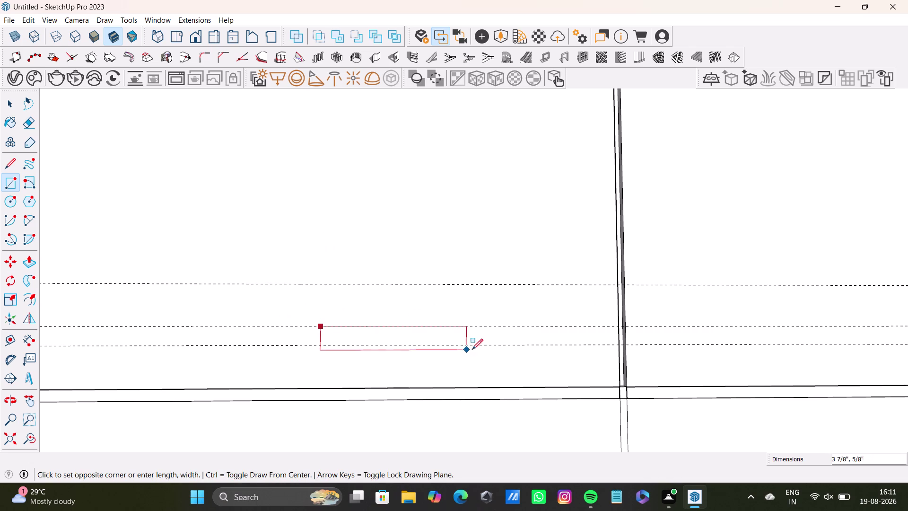
click(513, 347)
scroll(down, 3)
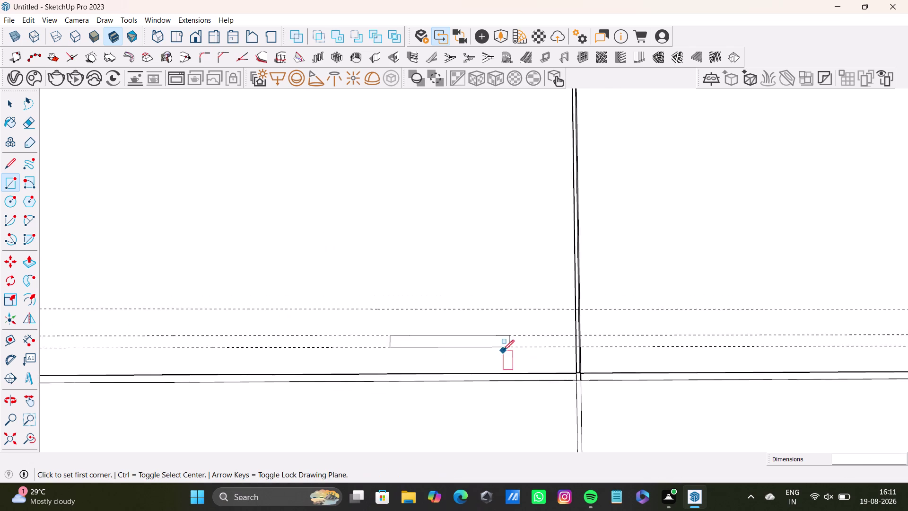
scroll(down, 3)
middle_drag(518, 347, 438, 327)
key(space)
Select the new rectangle and begin copying it with Move (M).
drag(335, 302, 446, 342)
key(m)
middle_drag(489, 338, 467, 341)
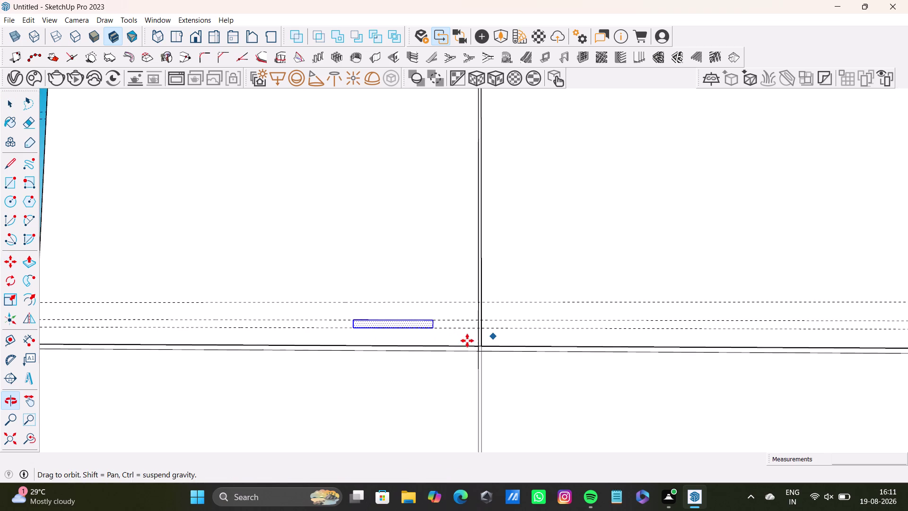
middle_drag(467, 341, 468, 340)
click(430, 329)
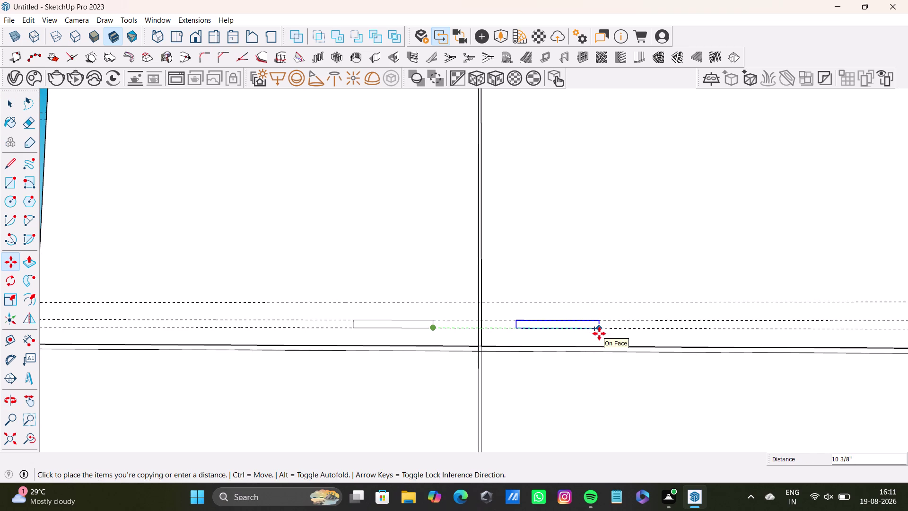
Copy the groove strip onto the first three doors along the guide line.
click(600, 334)
scroll(down, 3)
middle_drag(519, 358, 227, 308)
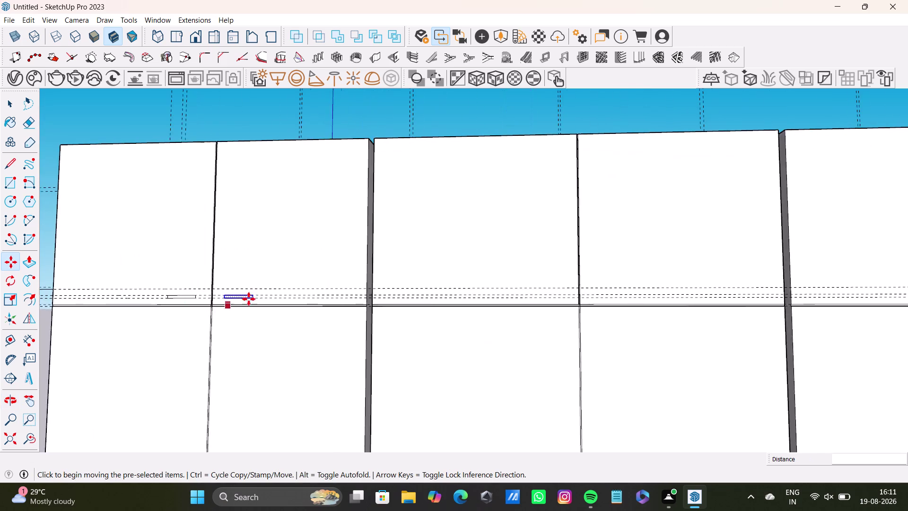
scroll(up, 3)
click(251, 302)
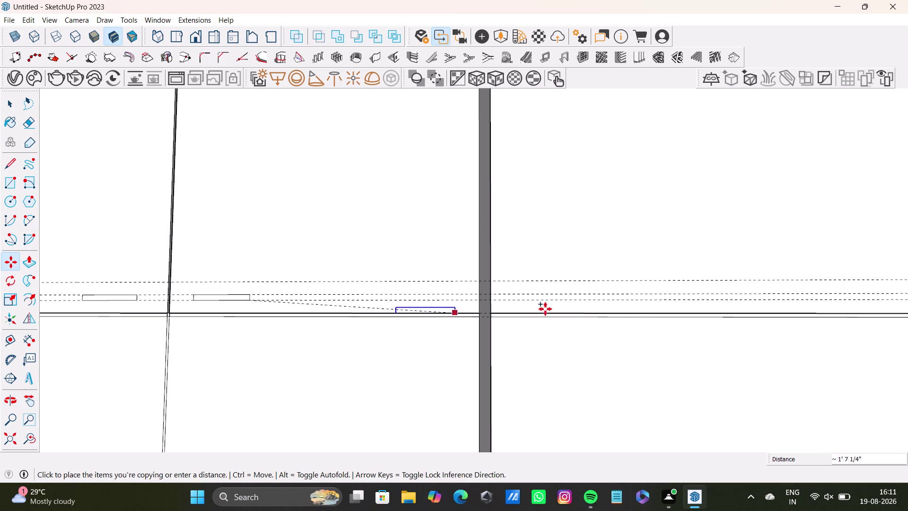
scroll(down, 3)
scroll(up, 3)
middle_drag(734, 299, 537, 324)
scroll(up, 3)
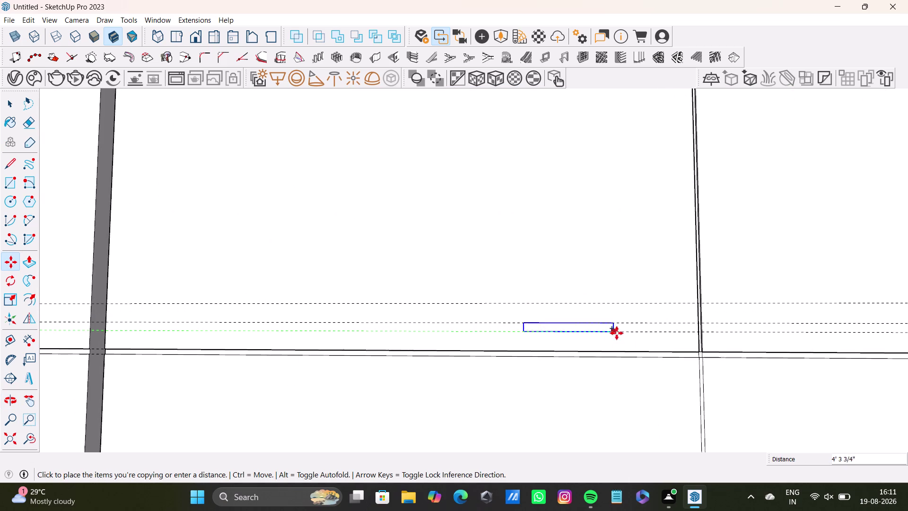
click(647, 332)
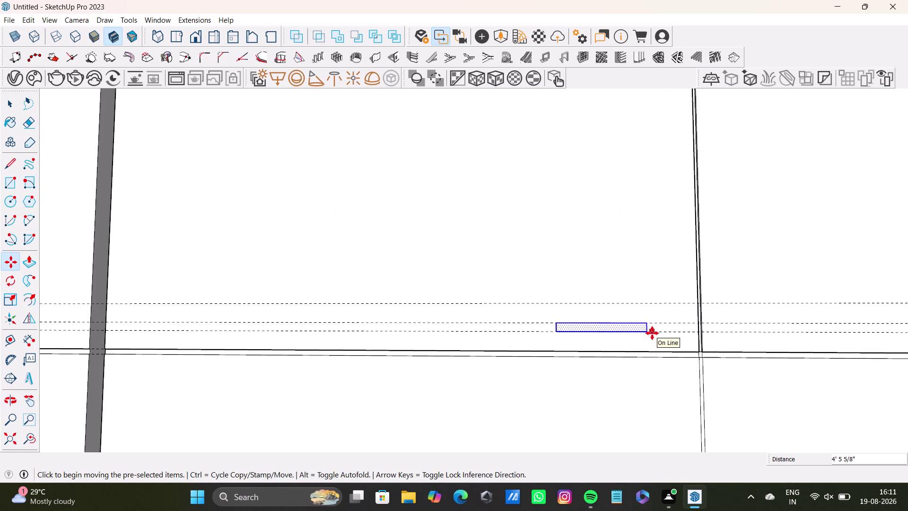
click(649, 334)
scroll(down, 3)
middle_drag(792, 337, 623, 341)
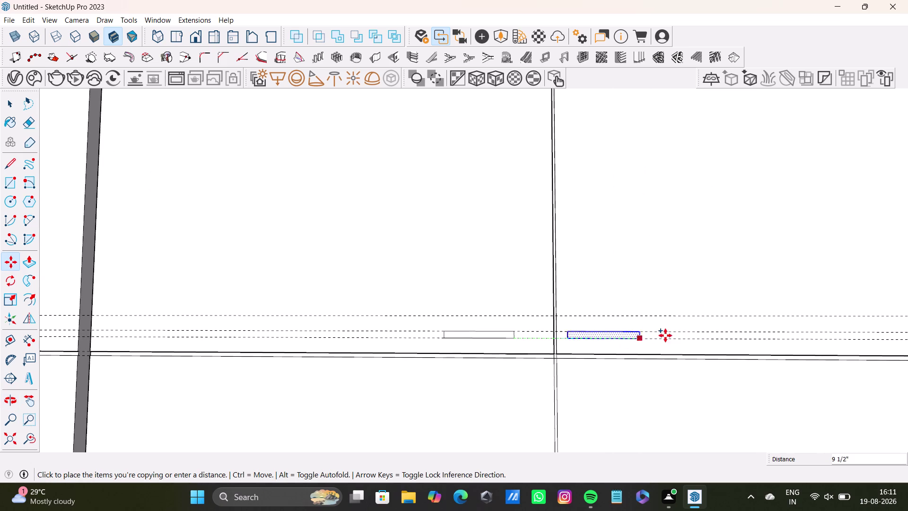
click(670, 336)
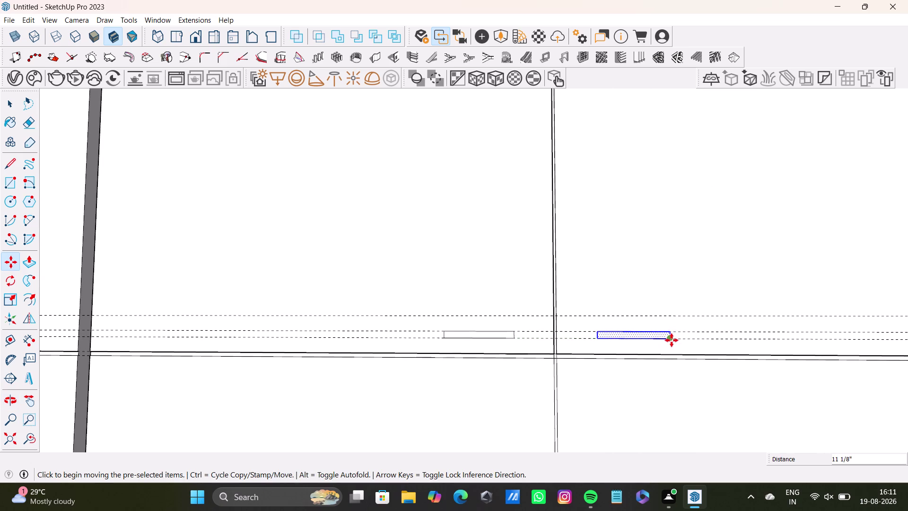
Copy the groove strip onto the remaining doors along the guide, then finish moving.
click(672, 340)
scroll(down, 3)
middle_drag(758, 348, 232, 334)
scroll(up, 3)
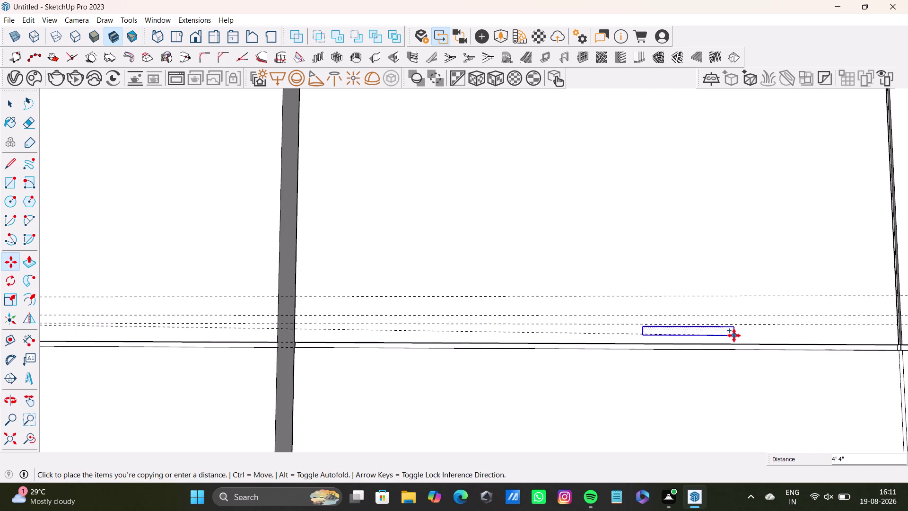
middle_drag(734, 335, 541, 332)
click(691, 322)
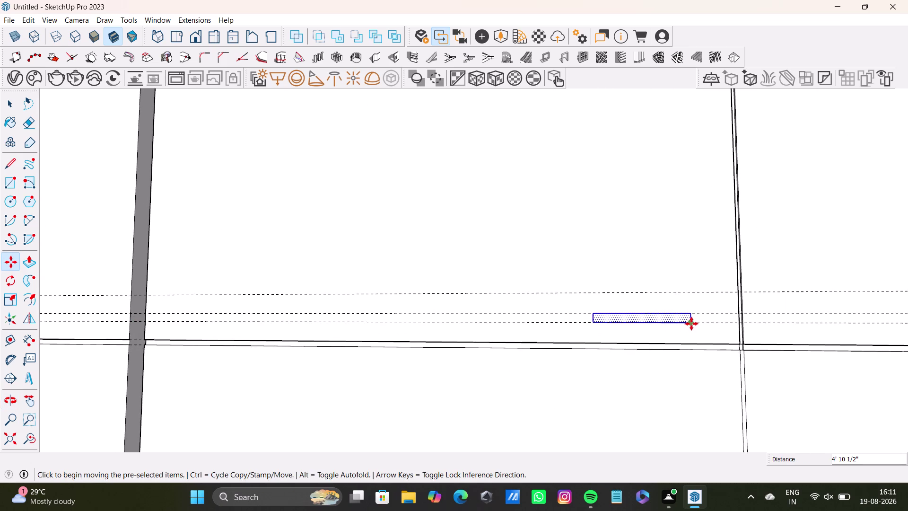
click(691, 323)
scroll(down, 3)
middle_drag(846, 328, 567, 333)
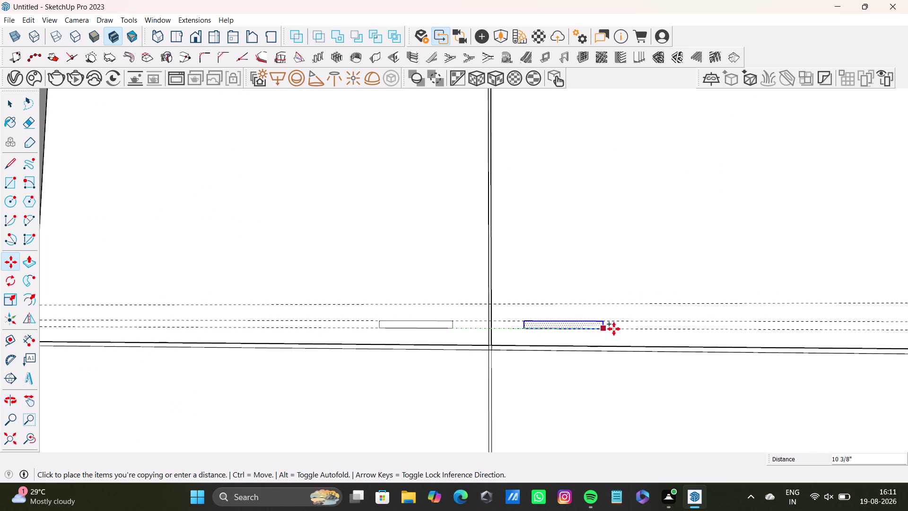
click(616, 330)
scroll(down, 3)
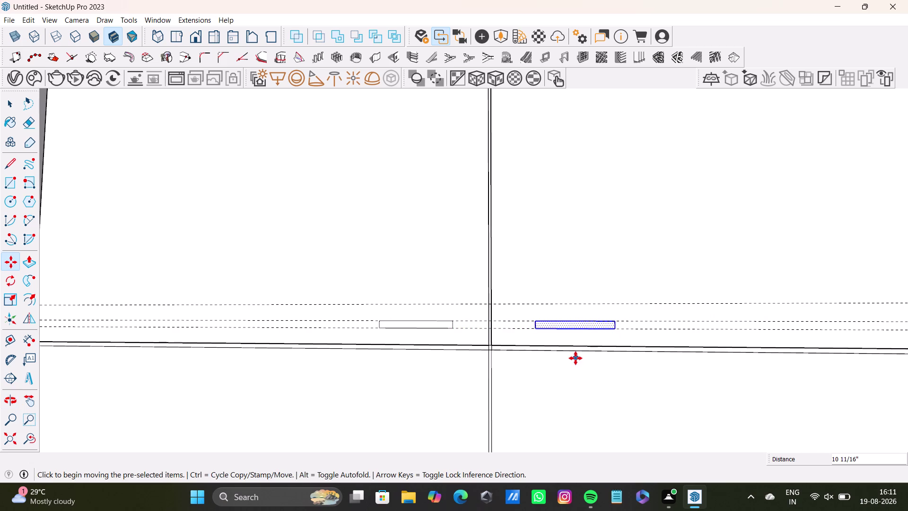
scroll(down, 3)
scroll(down, 3)
middle_drag(581, 358, 489, 347)
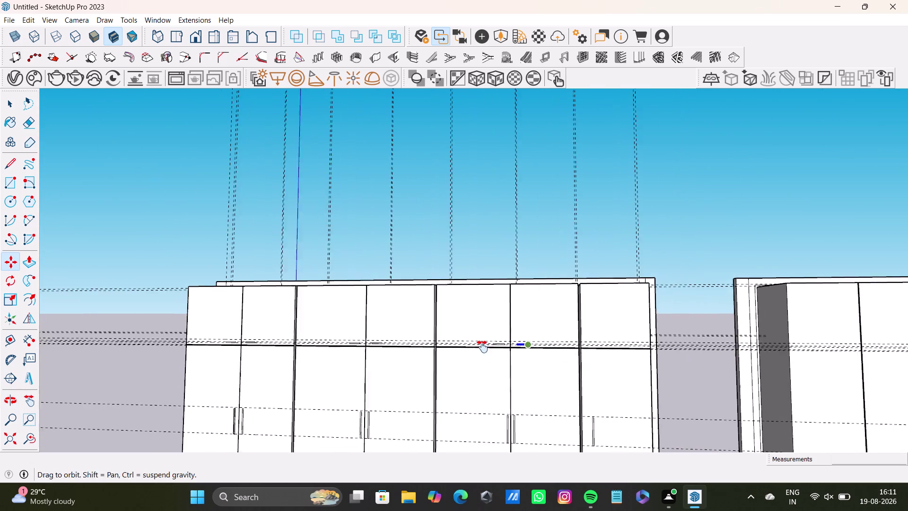
middle_drag(489, 347, 470, 346)
scroll(up, 3)
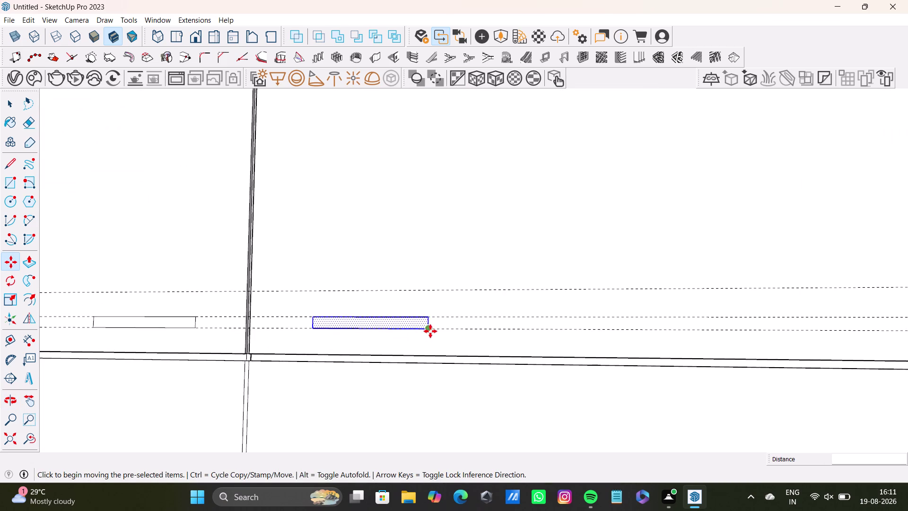
click(431, 332)
scroll(down, 3)
scroll(down, 3)
middle_drag(710, 352, 619, 353)
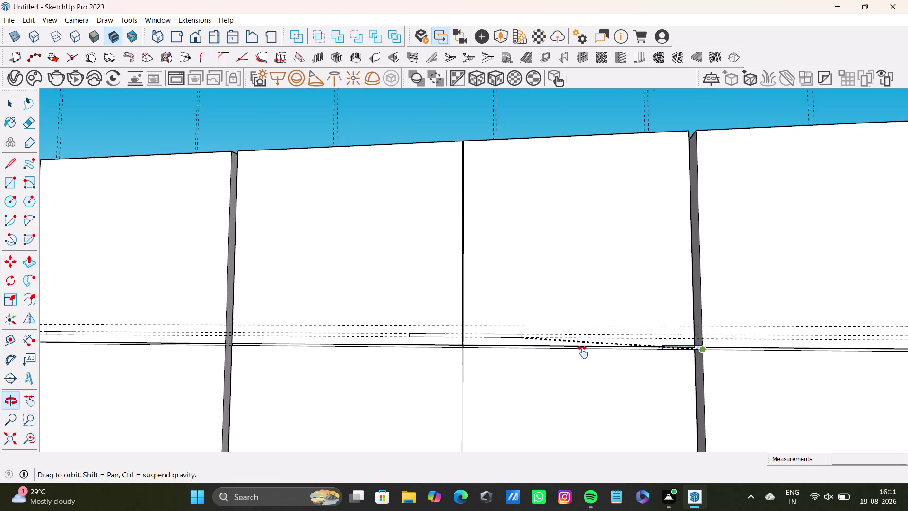
middle_drag(620, 353, 330, 336)
scroll(up, 3)
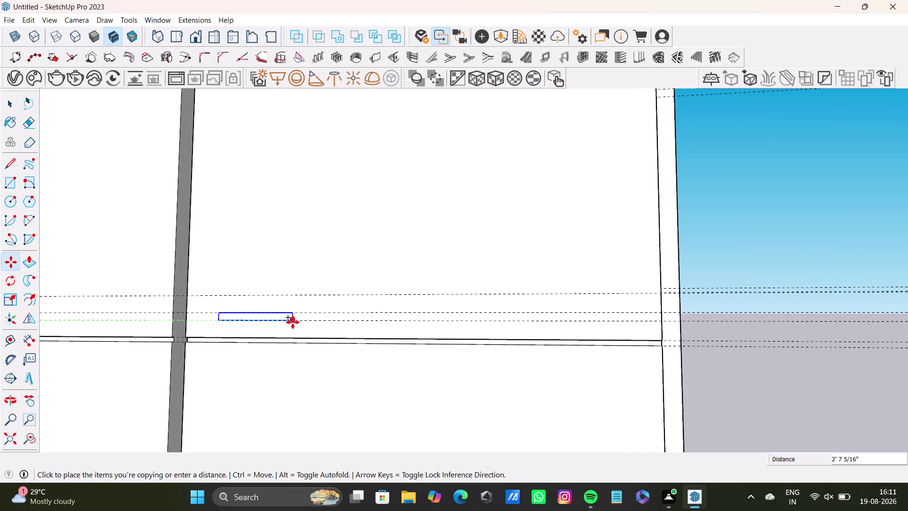
click(293, 322)
scroll(down, 3)
key(space)
middle_drag(287, 342, 420, 269)
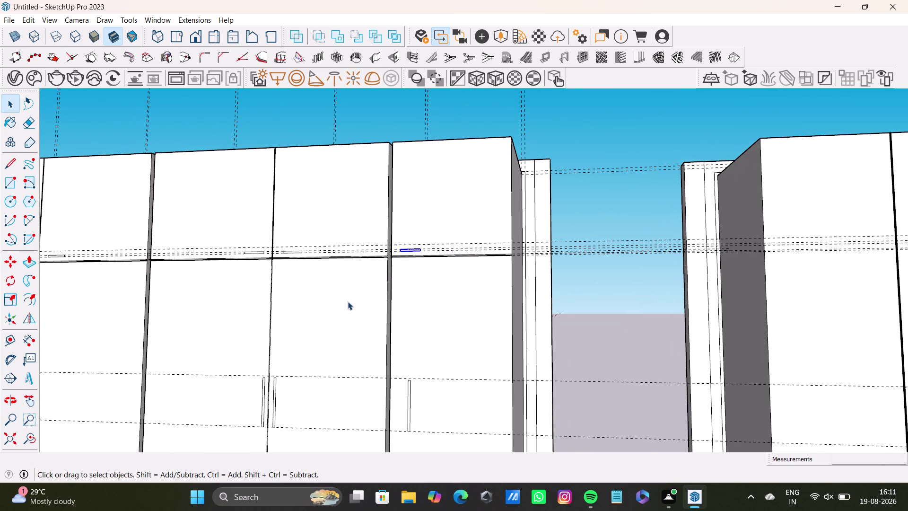
Push/pull the first handle rectangle on the wardrobe door by 3/8".
scroll(down, 3)
middle_drag(325, 330, 583, 304)
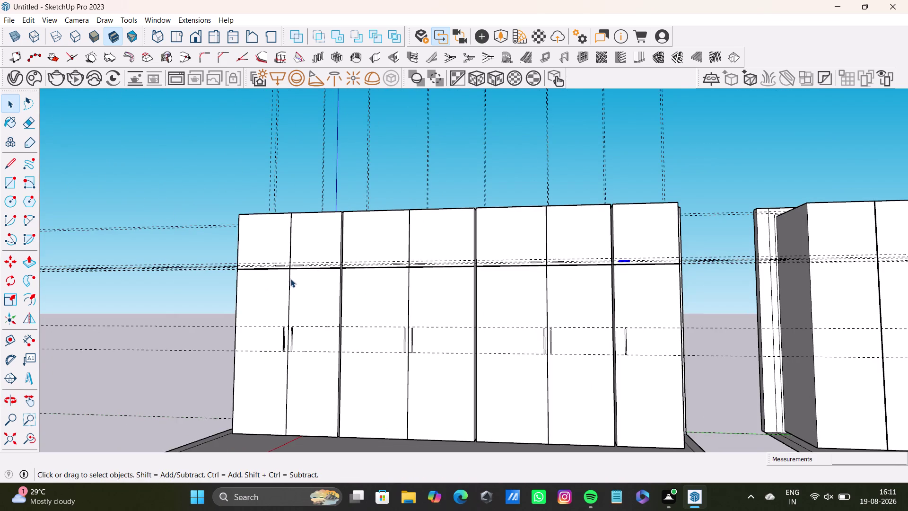
middle_drag(293, 287, 292, 396)
scroll(up, 3)
middle_drag(293, 263, 300, 259)
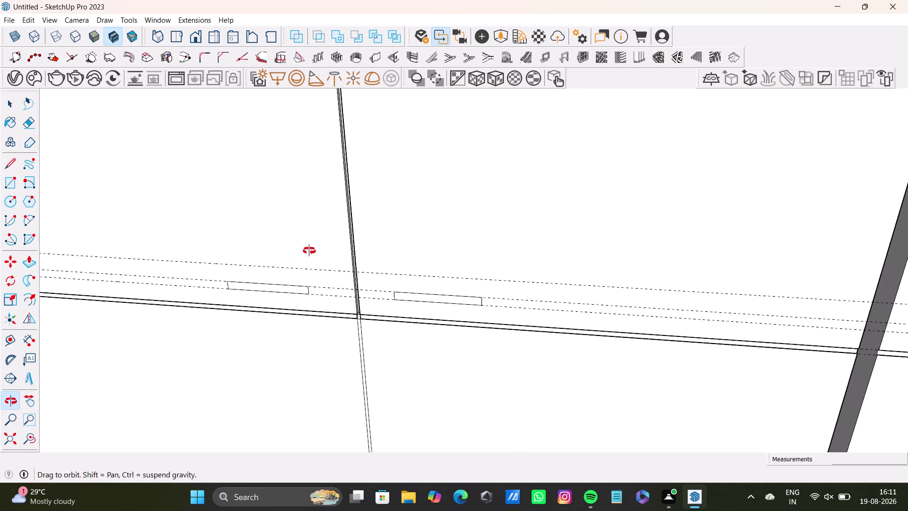
middle_drag(300, 259, 324, 238)
key(space)
click(294, 300)
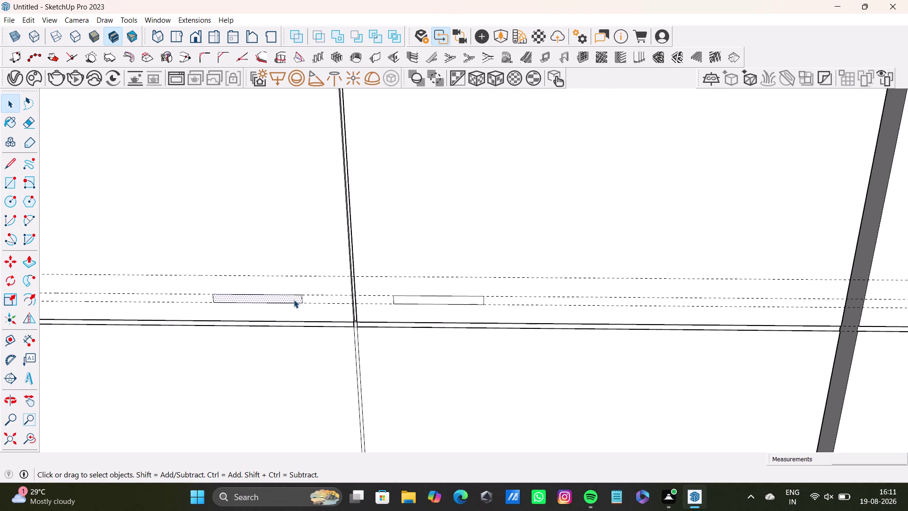
key(p)
click(295, 298)
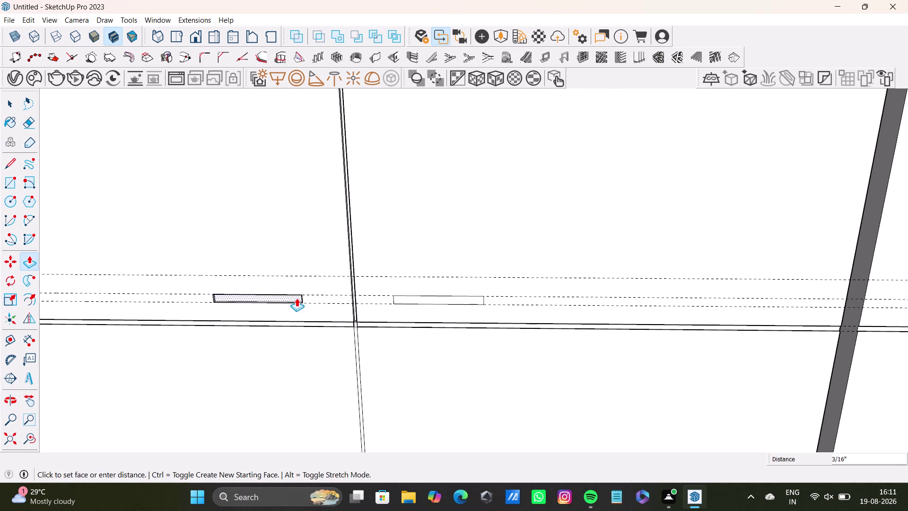
key(space)
Push/pull the second handle rectangle and zoom out to check the grooves.
scroll(up, 3)
click(439, 304)
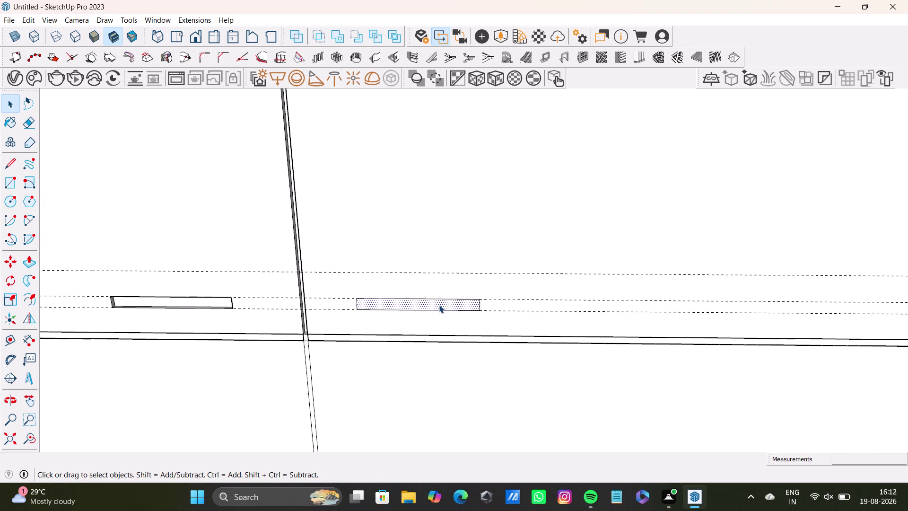
key(p)
click(439, 305)
scroll(down, 3)
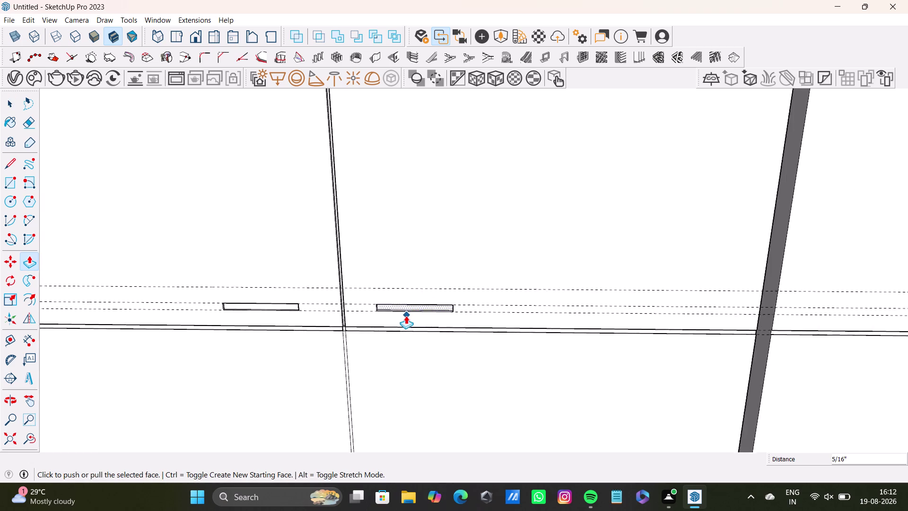
scroll(down, 3)
middle_drag(555, 336, 233, 316)
scroll(up, 3)
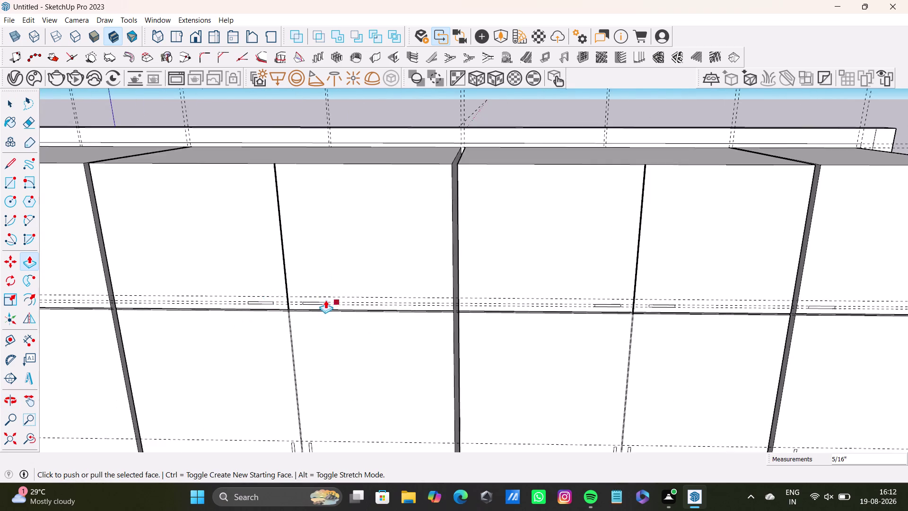
scroll(up, 3)
Pull out the left and right handle faces on the next doors.
key(space)
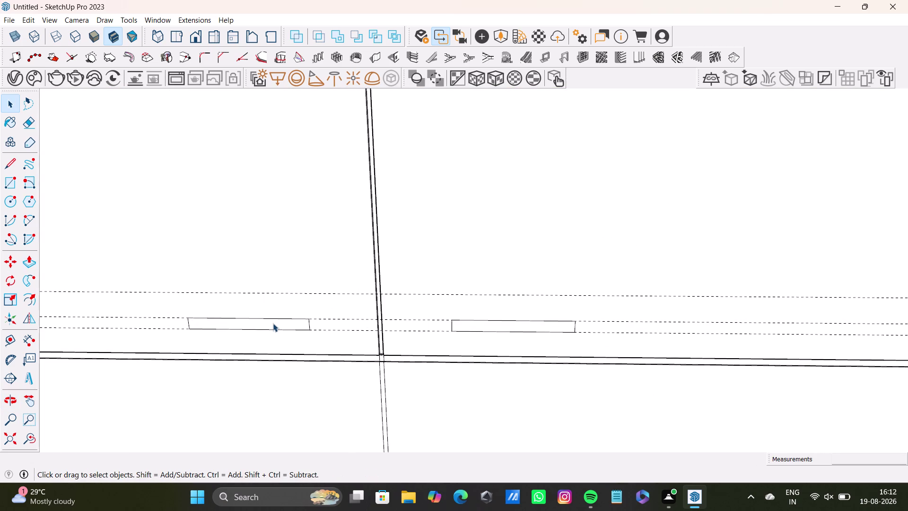
click(273, 323)
key(p)
drag(273, 323, 278, 323)
key(space)
click(485, 329)
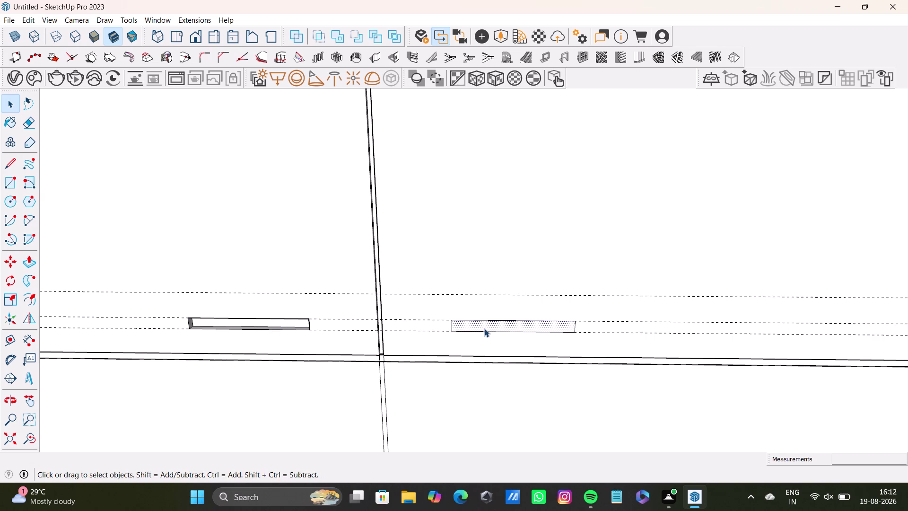
key(p)
click(483, 328)
key(space)
Pull out the next pair of left and right handles by the same depth.
scroll(down, 3)
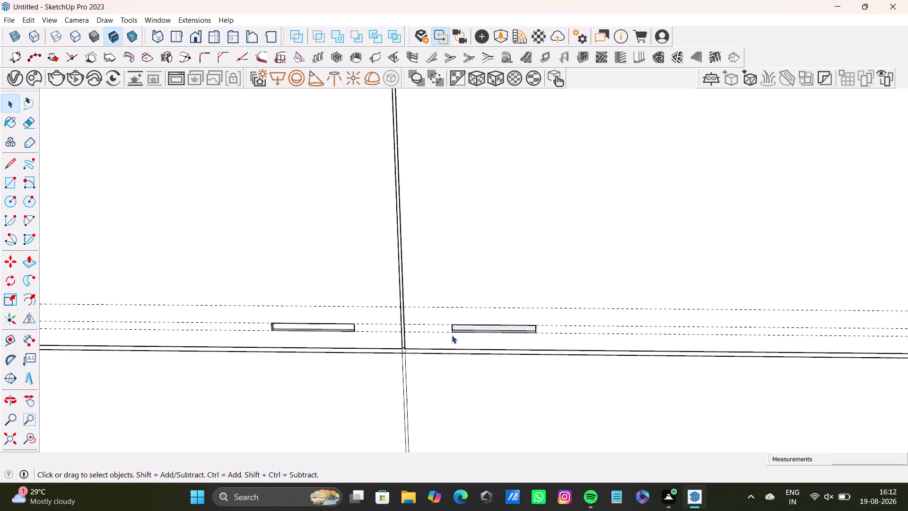
scroll(down, 3)
middle_drag(560, 355, 147, 320)
scroll(up, 3)
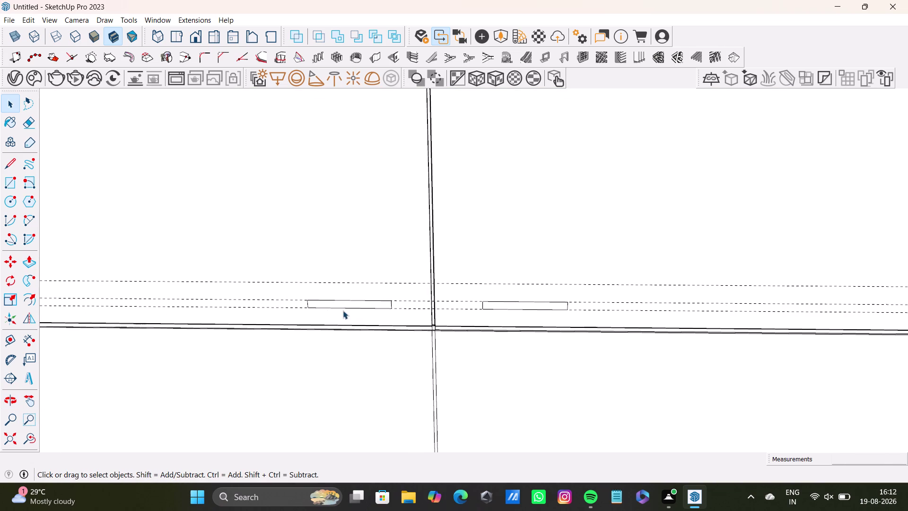
click(348, 306)
click(351, 305)
key(p)
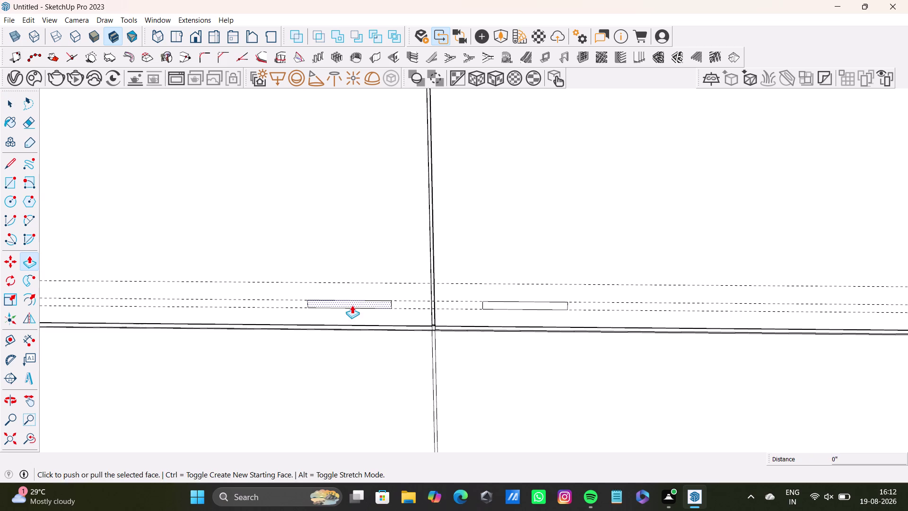
click(352, 305)
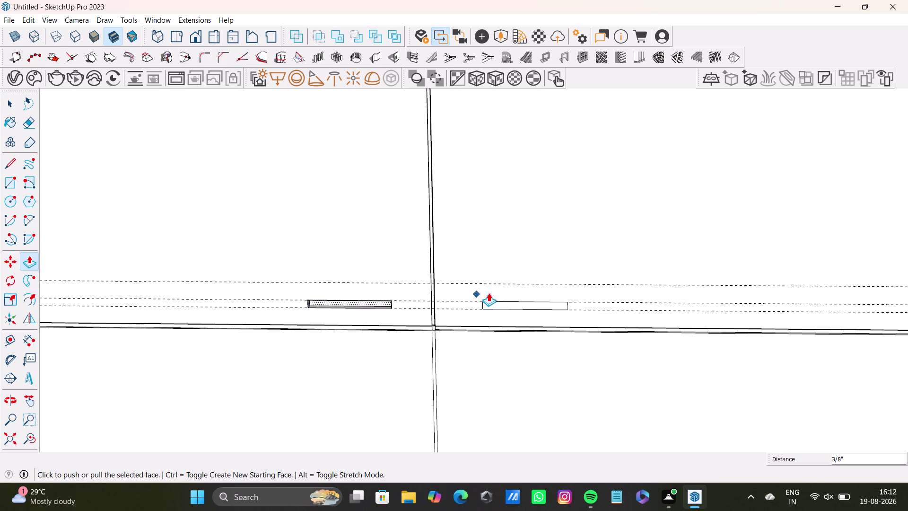
key(space)
click(504, 307)
key(p)
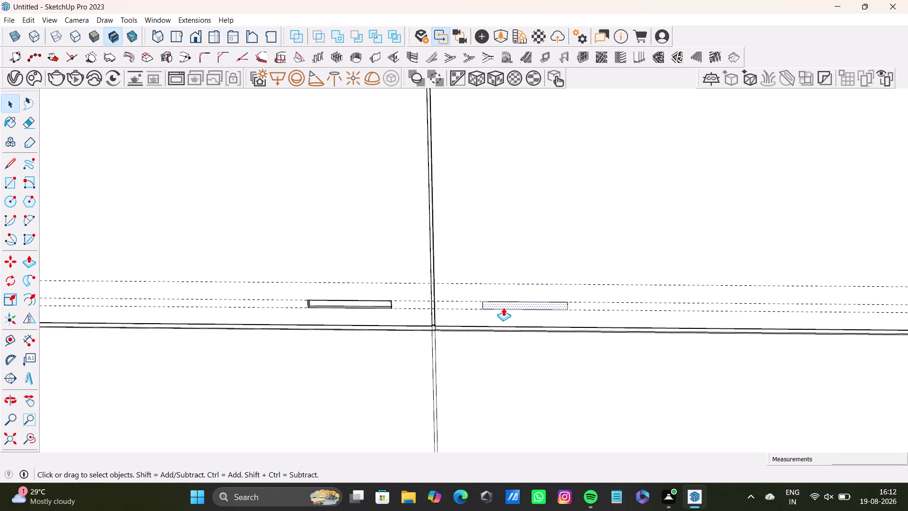
click(504, 307)
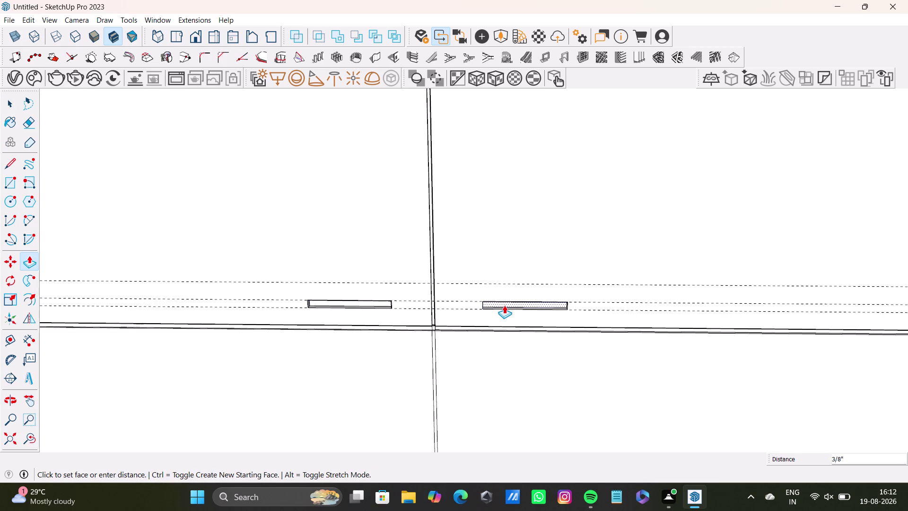
key(space)
Pull out the handle on the following door and fine-tune its depth.
scroll(down, 3)
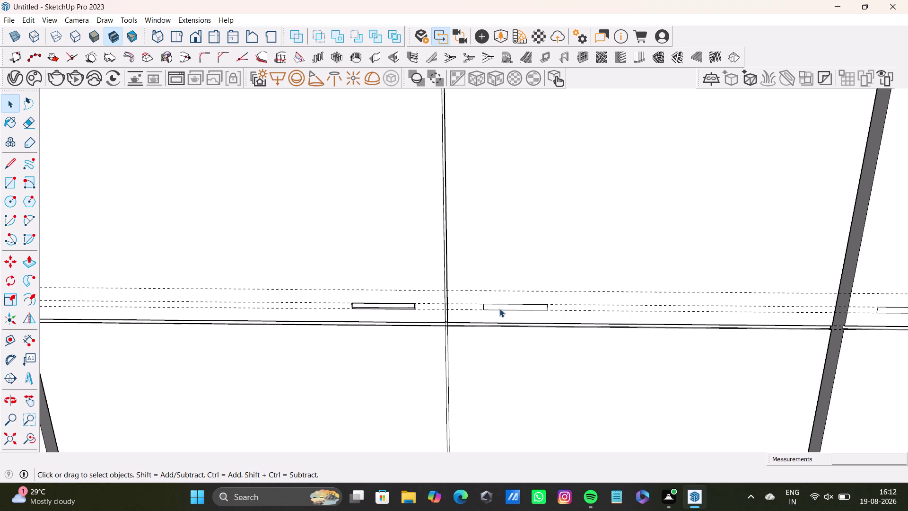
click(502, 308)
key(p)
drag(502, 307, 499, 302)
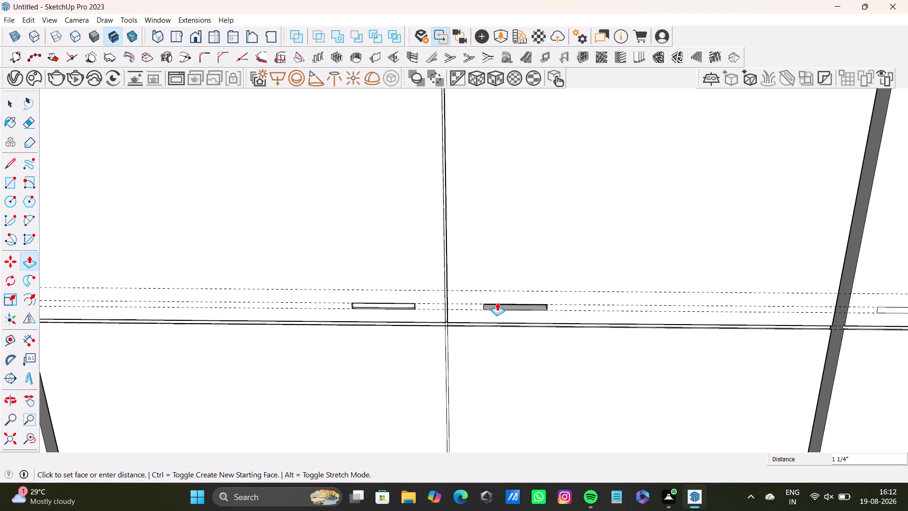
drag(499, 302, 493, 301)
scroll(up, 3)
click(484, 309)
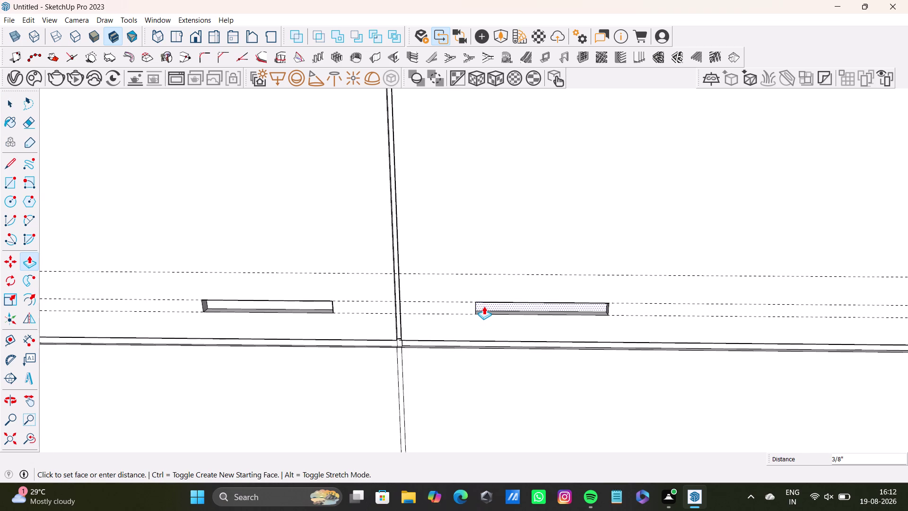
key(space)
scroll(down, 3)
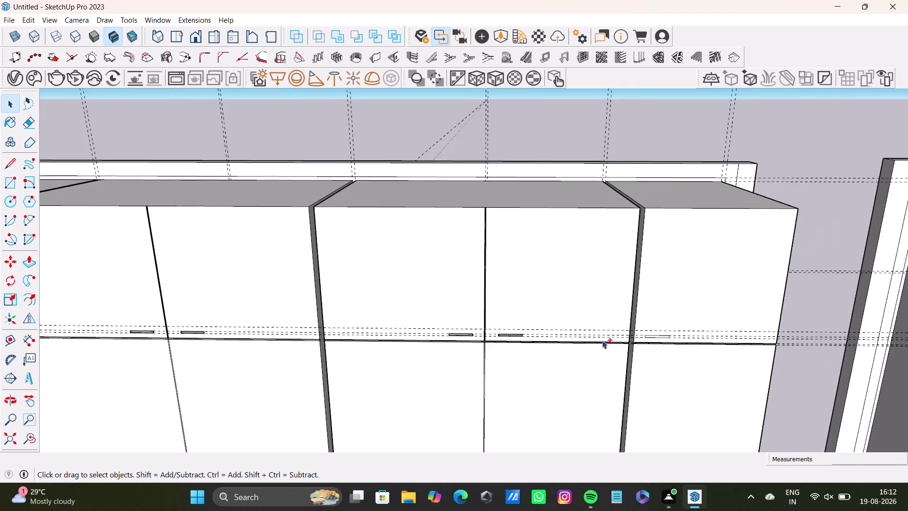
middle_drag(602, 340, 457, 342)
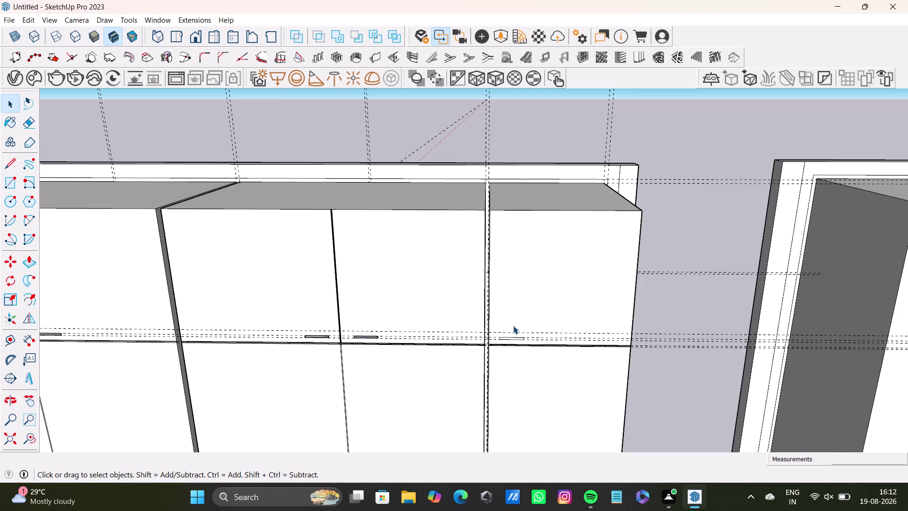
scroll(up, 3)
scroll(up, 3)
click(514, 340)
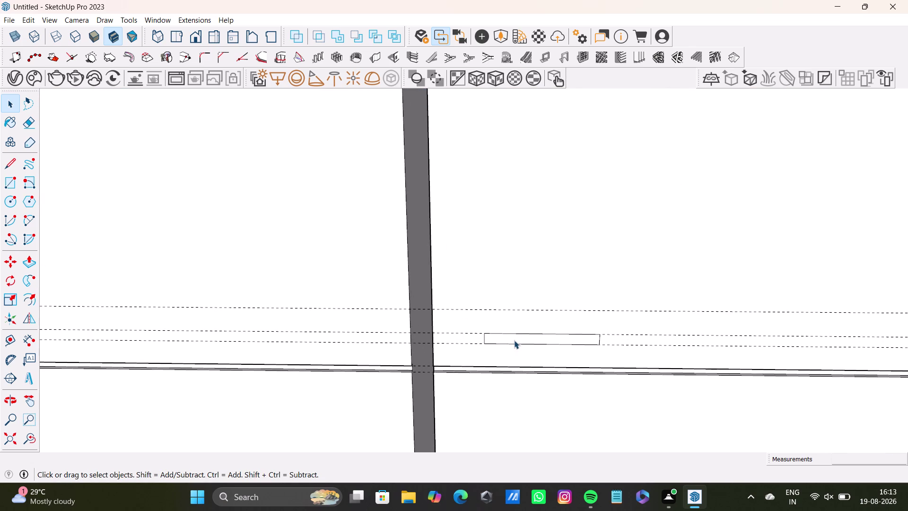
Give the first remaining handle face depth with Push/Pull.
key(p)
click(519, 340)
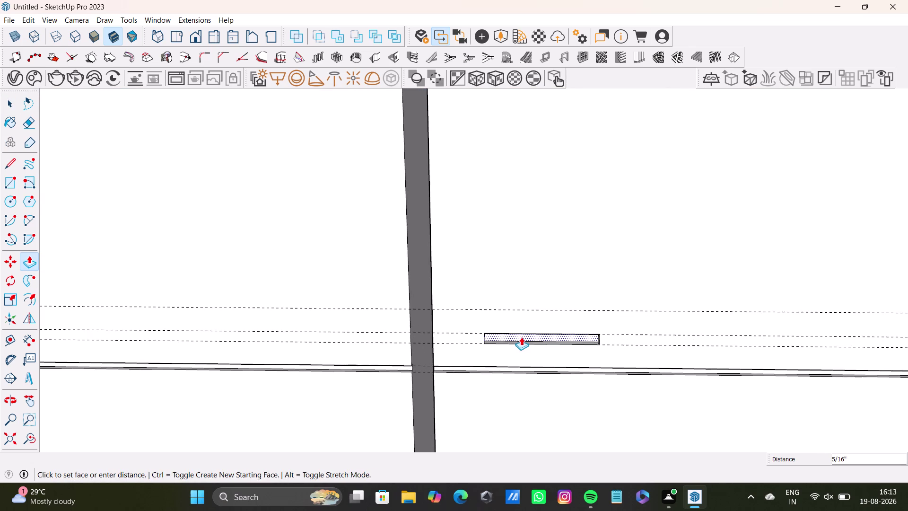
key(space)
scroll(down, 3)
middle_drag(494, 339, 693, 268)
scroll(up, 3)
scroll(down, 3)
scroll(up, 3)
middle_drag(217, 332, 218, 334)
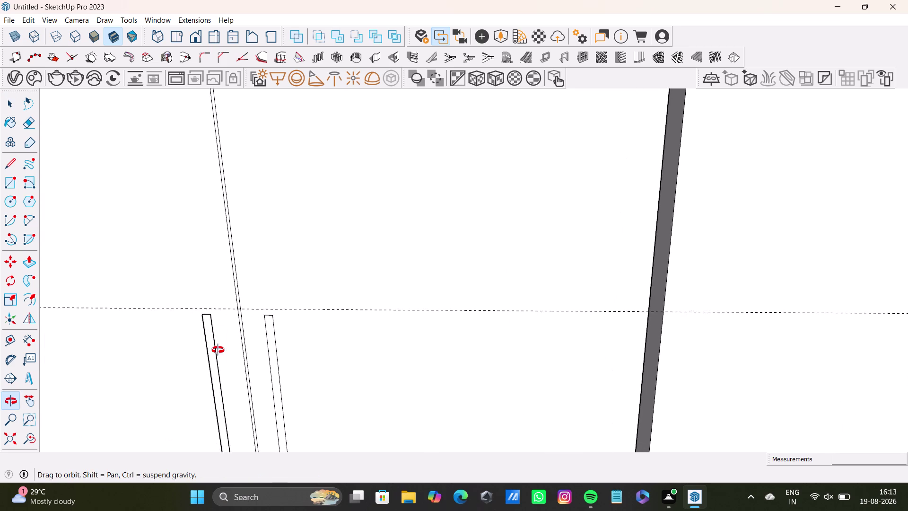
middle_drag(218, 334, 216, 364)
scroll(up, 3)
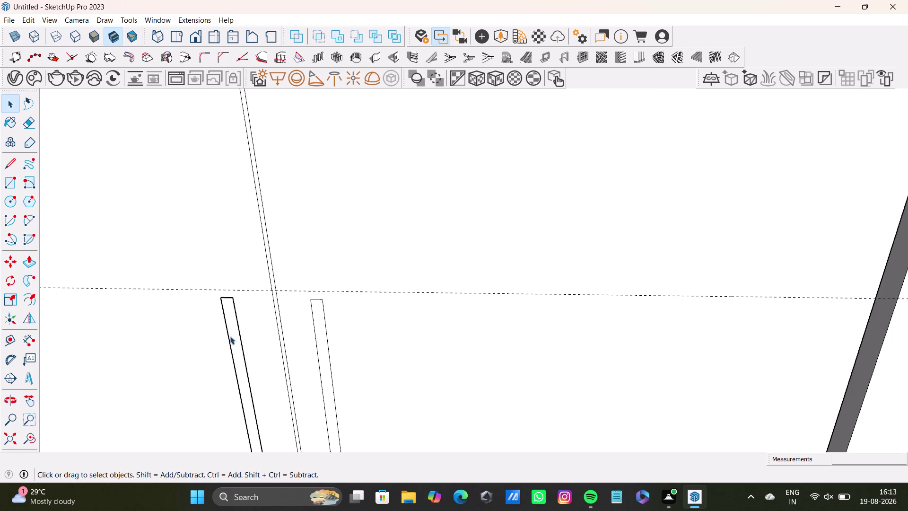
Thicken the left vertical handle on the first door pair.
click(230, 336)
click(233, 340)
key(p)
click(234, 342)
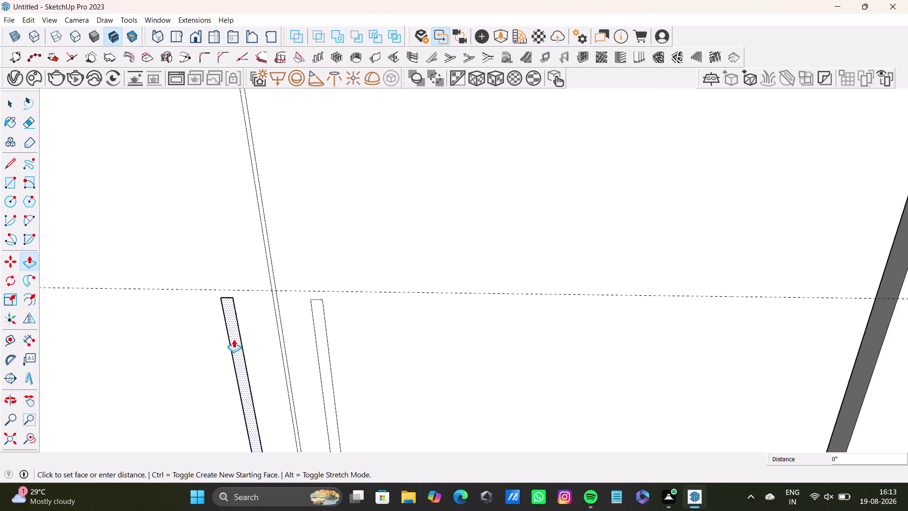
key(space)
click(318, 346)
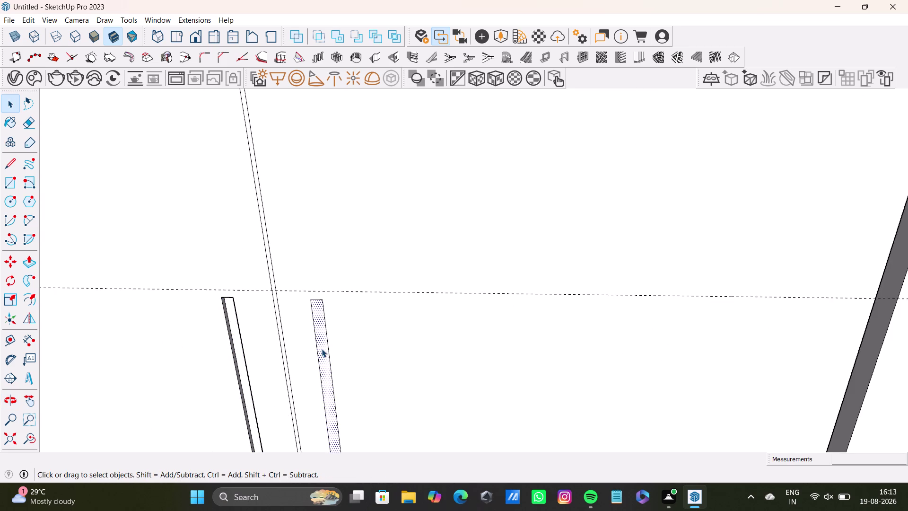
key(p)
drag(322, 348, 327, 346)
key(space)
scroll(down, 3)
Pull out the left vertical handle of the next door pair.
middle_drag(517, 396, 212, 353)
scroll(up, 3)
click(561, 330)
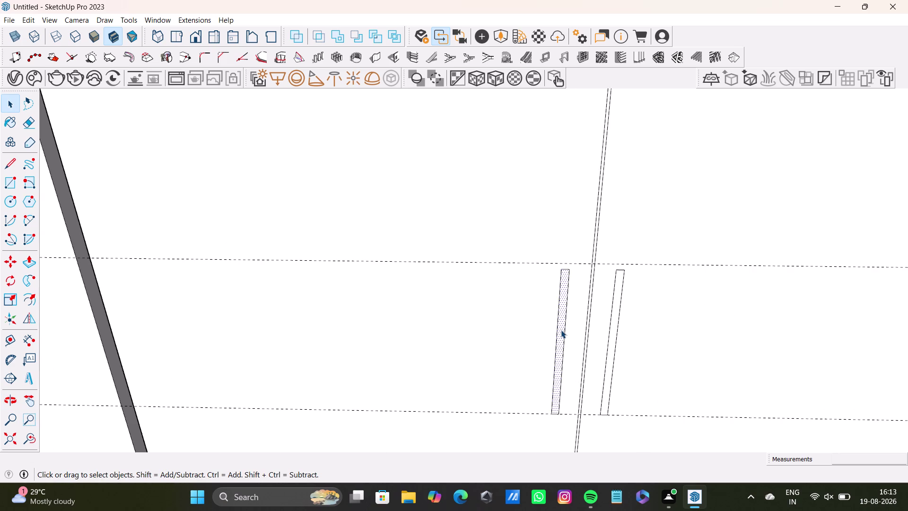
key(p)
click(561, 330)
key(space)
Pull out the right vertical handle to match the left one's depth.
click(611, 347)
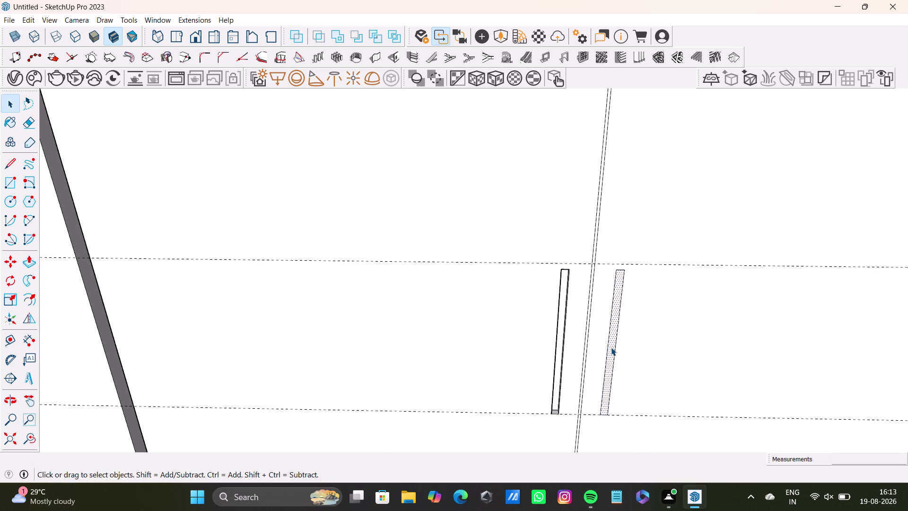
key(p)
drag(611, 347, 613, 339)
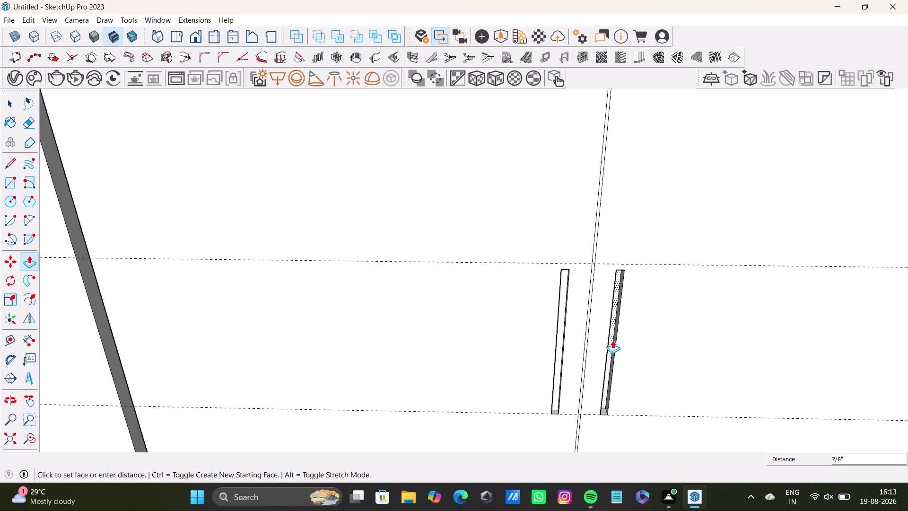
drag(612, 340, 562, 336)
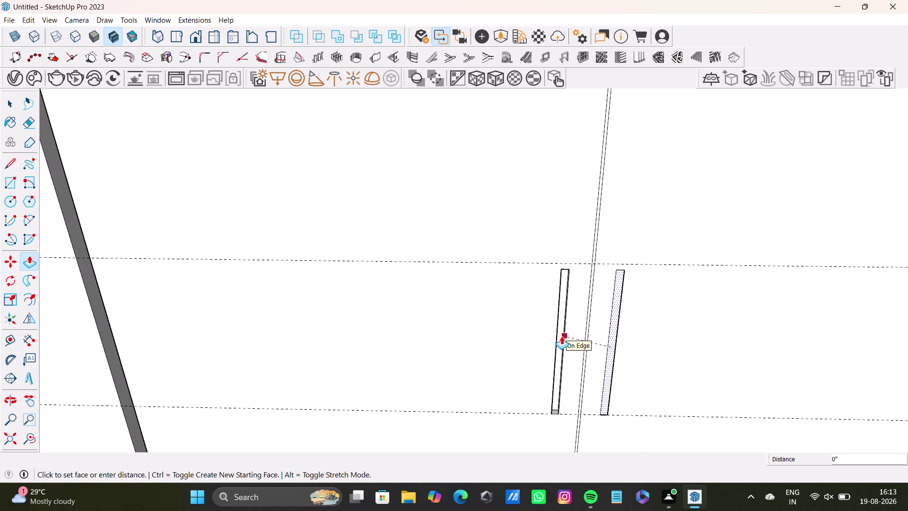
drag(561, 336, 561, 332)
drag(615, 336, 613, 327)
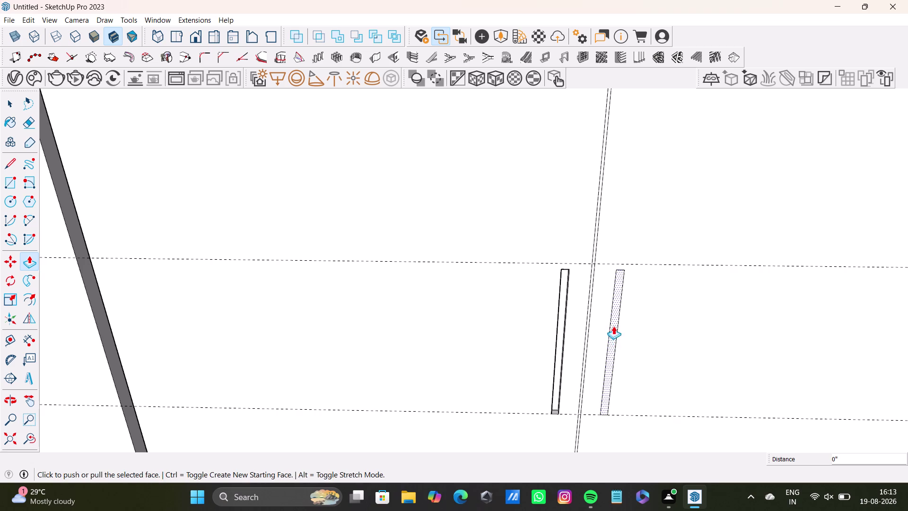
scroll(up, 3)
drag(610, 334, 617, 324)
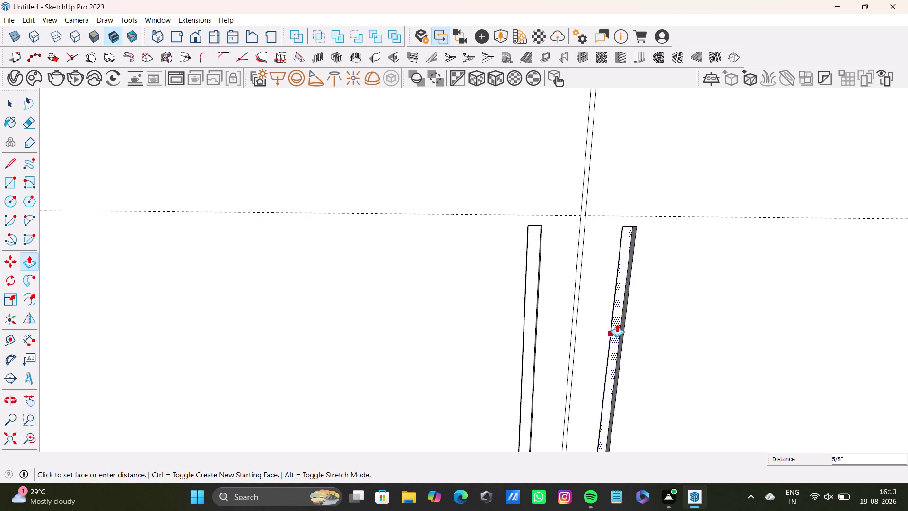
drag(617, 324, 617, 324)
Readjust the right vertical handle's depth after checking it from another angle.
middle_drag(515, 327, 611, 286)
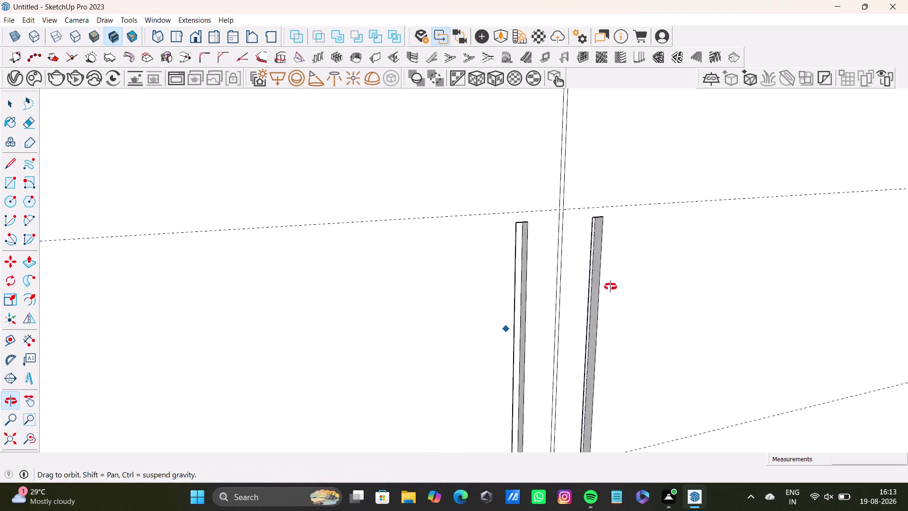
middle_drag(611, 287, 522, 339)
scroll(down, 3)
scroll(up, 3)
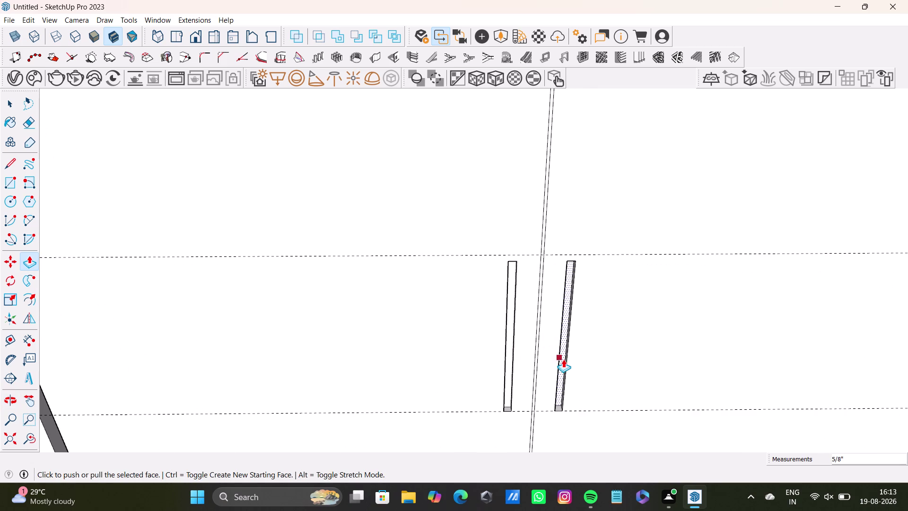
drag(564, 360, 565, 365)
scroll(up, 3)
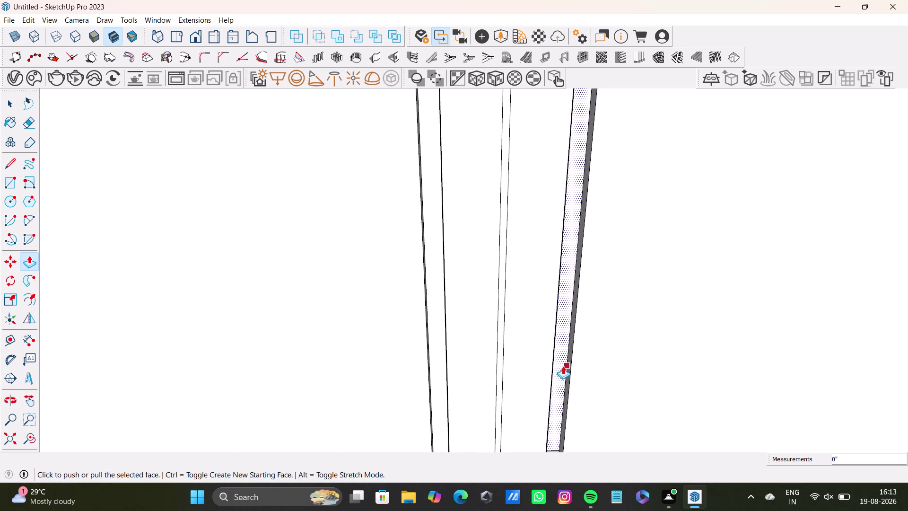
drag(563, 366, 563, 370)
scroll(down, 3)
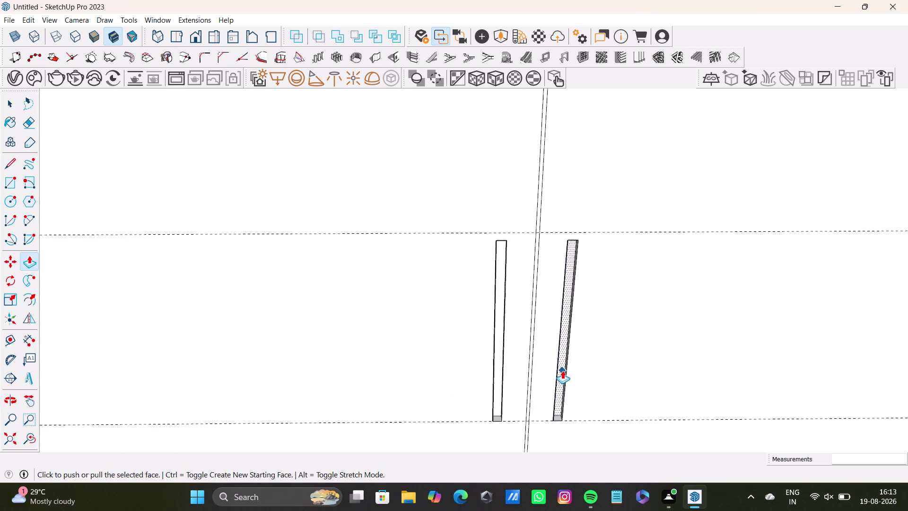
scroll(down, 3)
Thicken the left vertical handle of the third door pair.
middle_drag(635, 329, 208, 272)
scroll(up, 3)
middle_drag(699, 246, 617, 233)
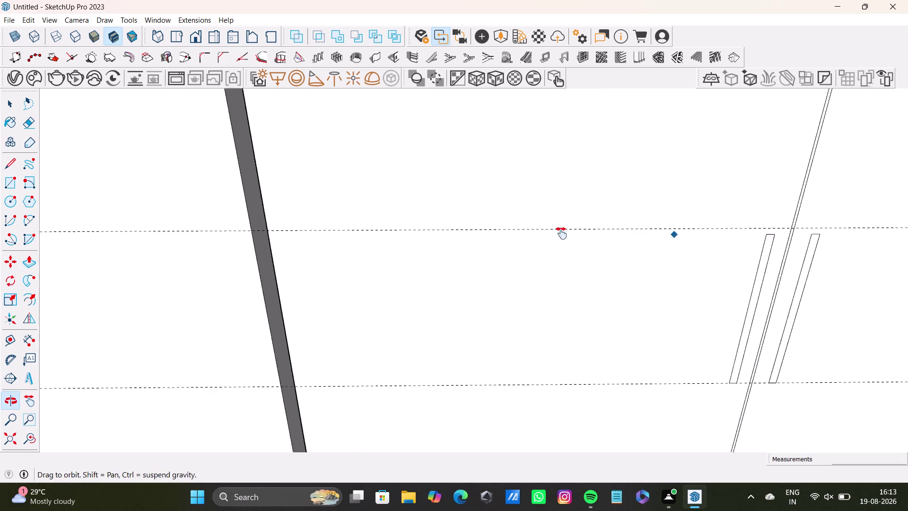
middle_drag(616, 233, 464, 233)
scroll(up, 3)
key(space)
click(540, 270)
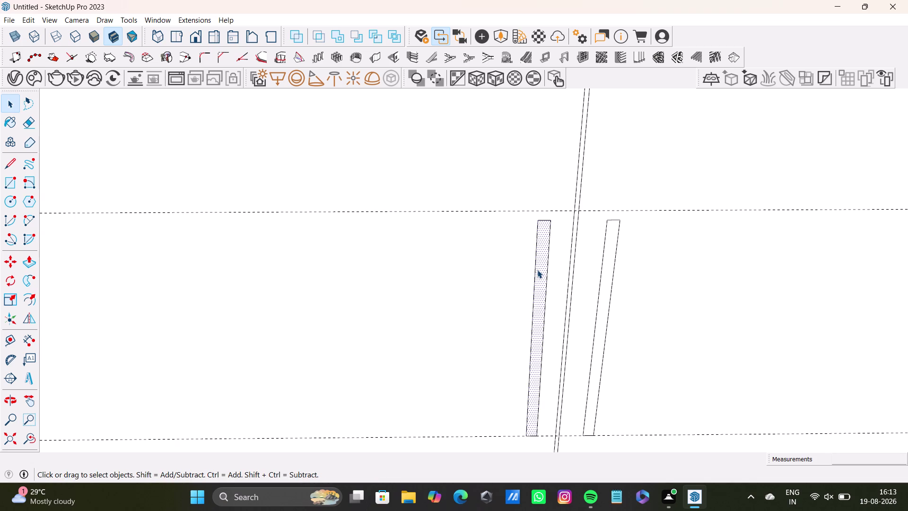
key(p)
click(541, 269)
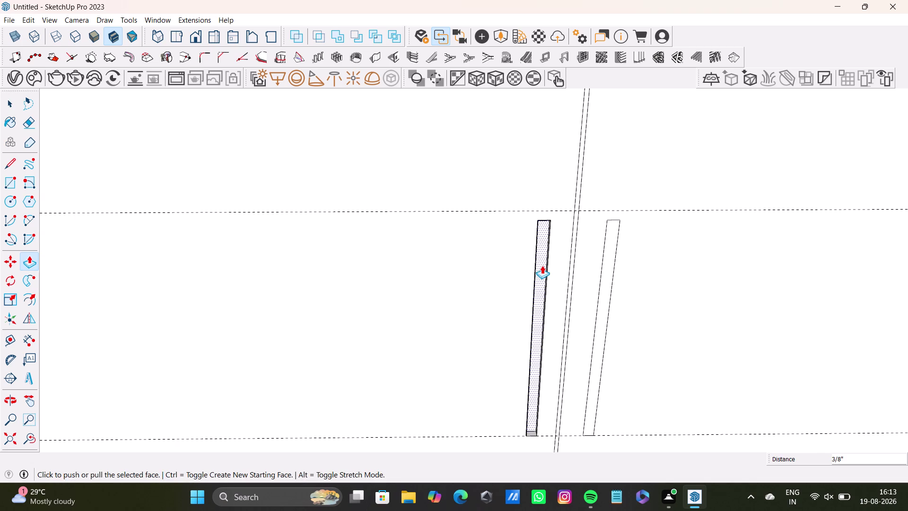
key(space)
Thicken the right vertical handle of the third door pair.
click(610, 268)
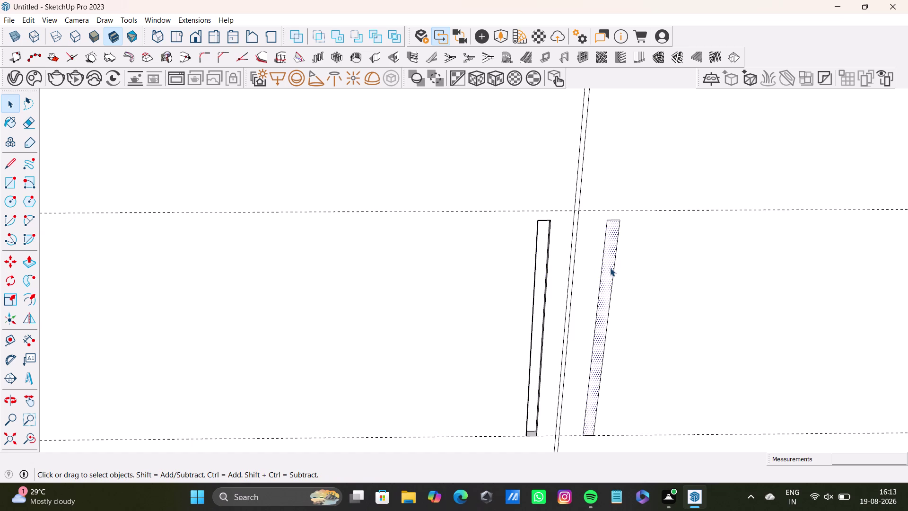
key(p)
click(610, 268)
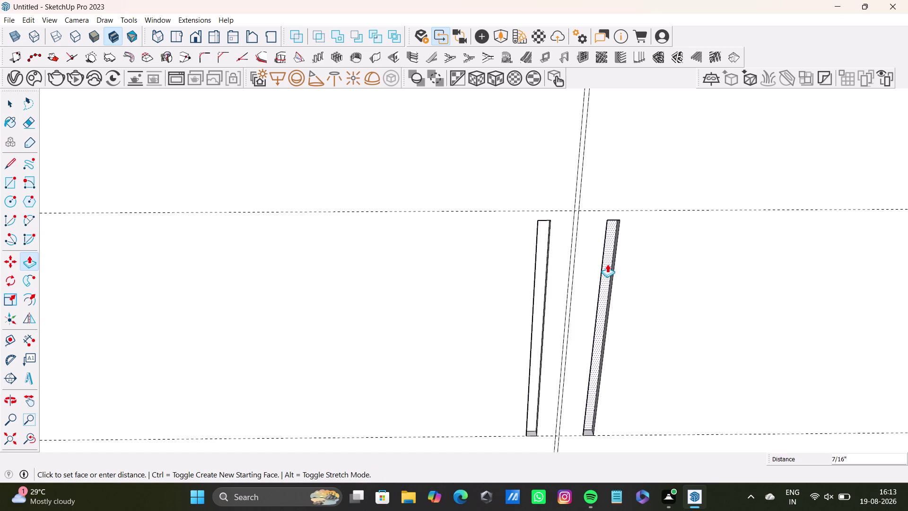
key(space)
Give the last door's flat handle, beside the side panel, thickness.
scroll(down, 3)
middle_drag(666, 308, 355, 274)
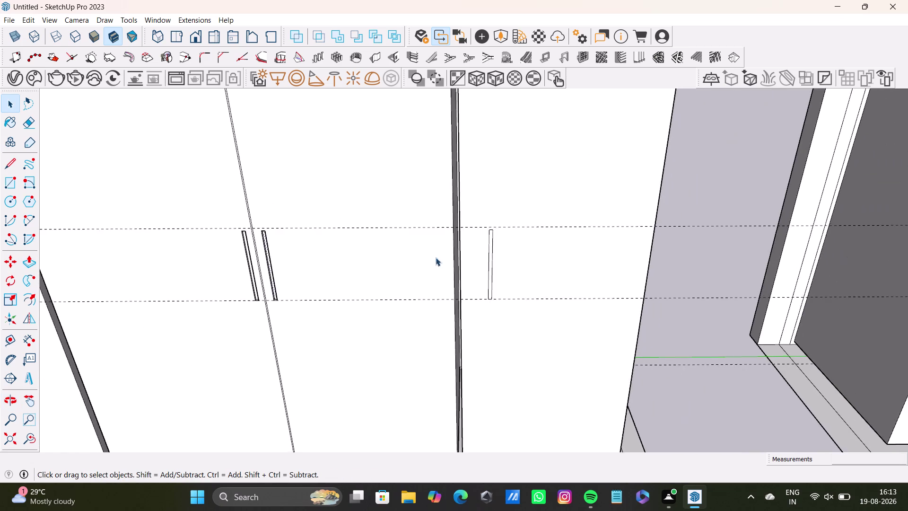
scroll(up, 3)
click(509, 259)
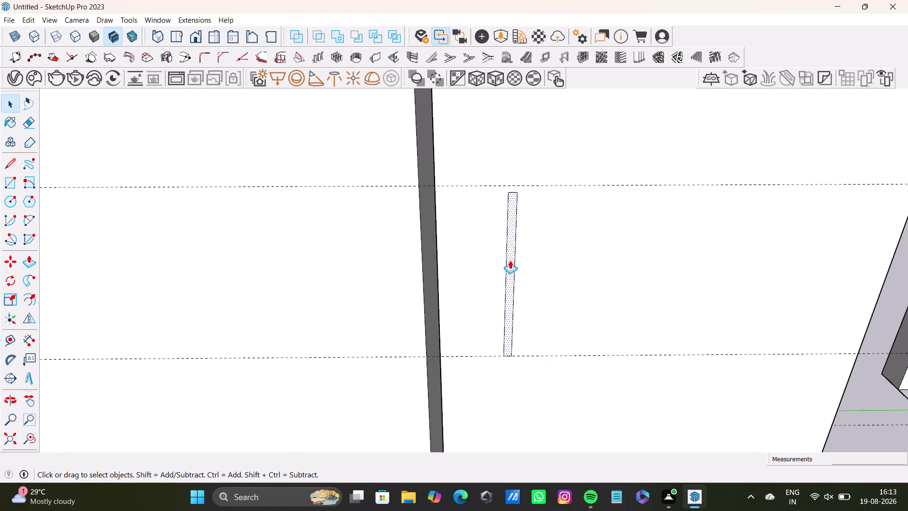
key(p)
drag(510, 260, 512, 254)
key(space)
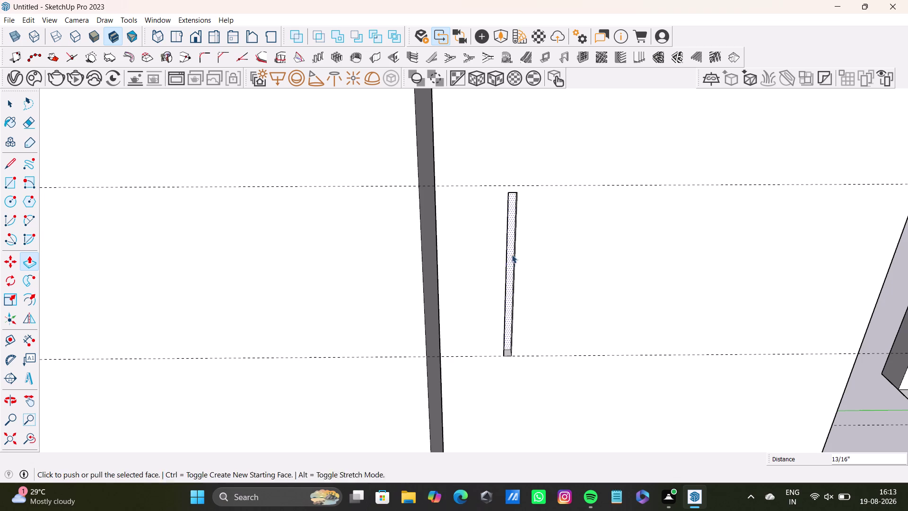
scroll(down, 3)
middle_drag(463, 275, 560, 260)
scroll(down, 3)
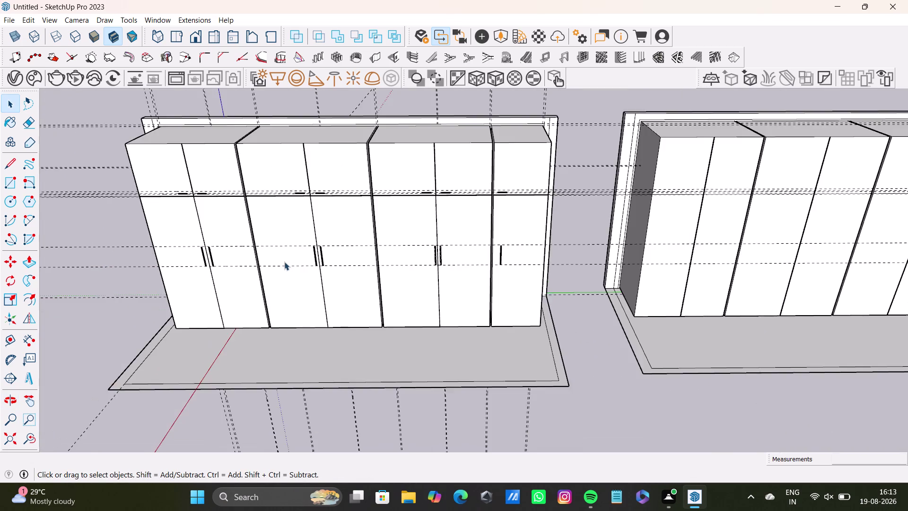
Extrude the left handle of the next door pair outward about 1/8"–3/16".
scroll(down, 3)
key(space)
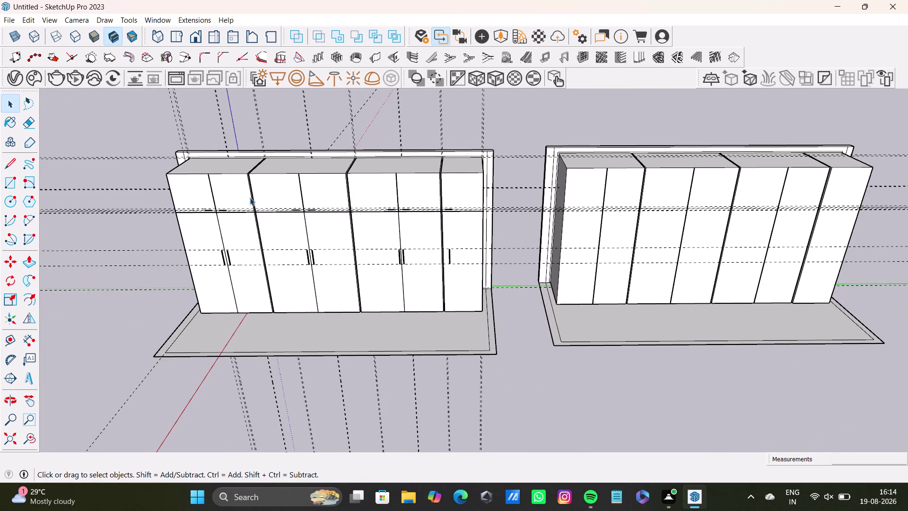
scroll(up, 3)
scroll(up, 3)
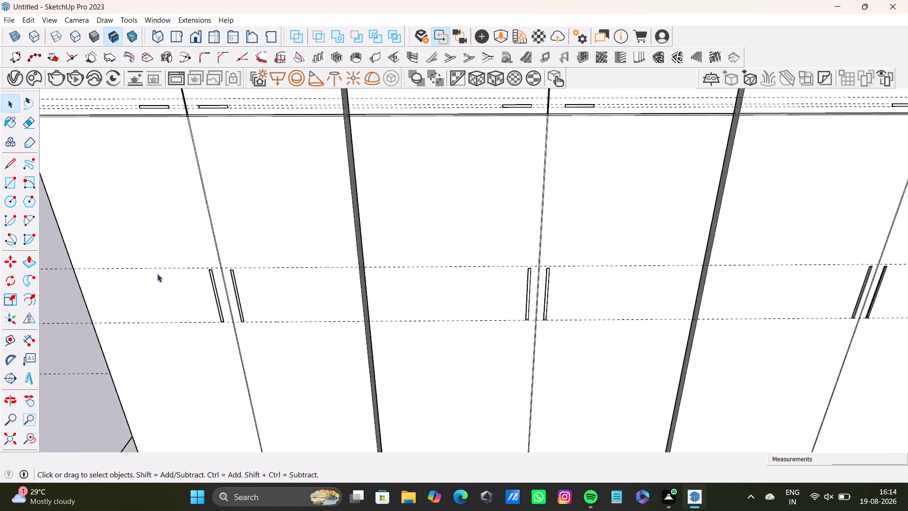
scroll(up, 3)
middle_drag(235, 286, 212, 372)
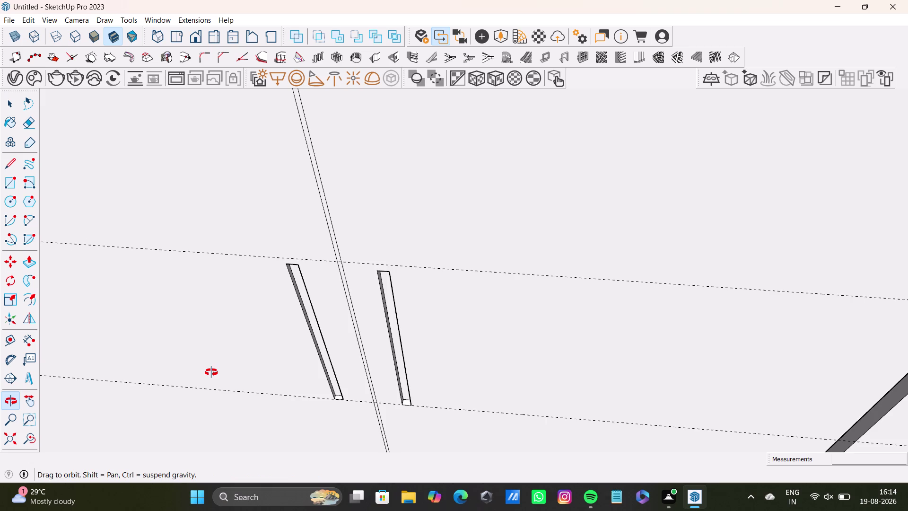
middle_drag(212, 373, 213, 372)
scroll(down, 3)
middle_drag(640, 346, 0, 249)
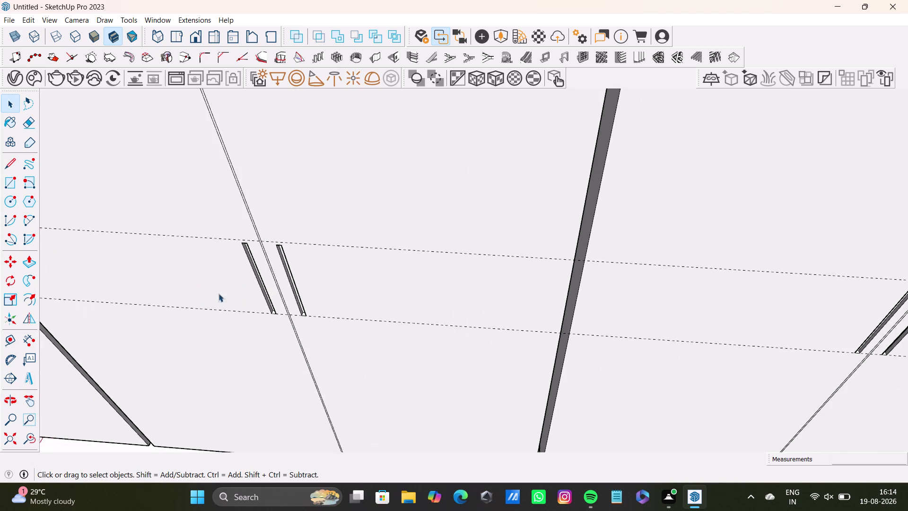
middle_drag(98, 264, 374, 303)
scroll(up, 3)
middle_drag(64, 262, 273, 273)
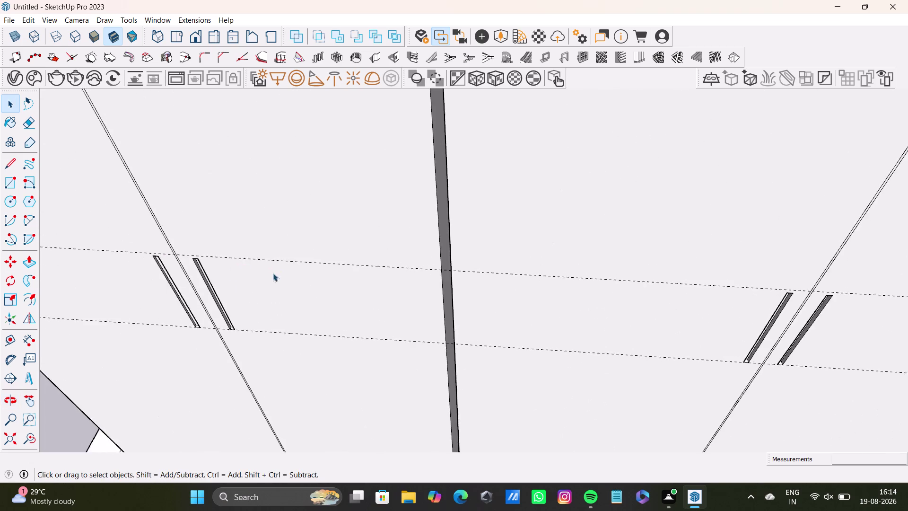
scroll(up, 3)
middle_drag(165, 273, 238, 253)
scroll(up, 3)
click(234, 284)
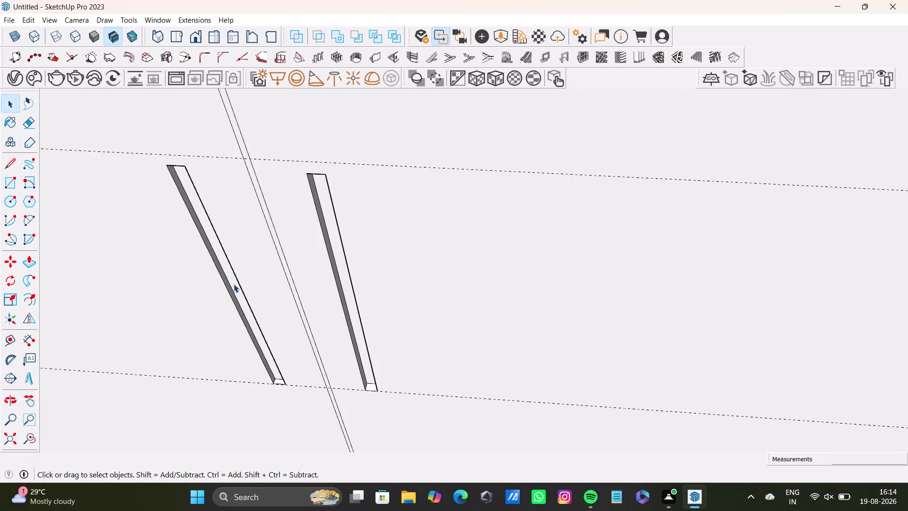
key(p)
click(234, 283)
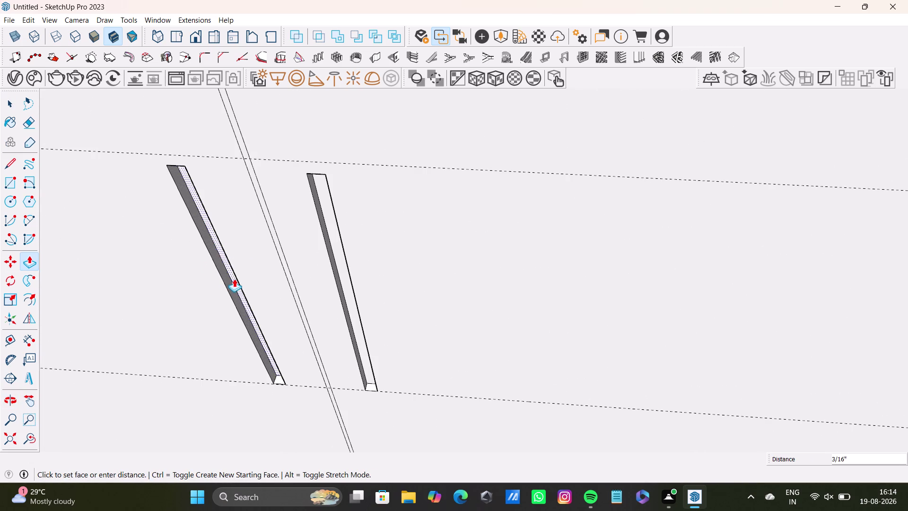
key(space)
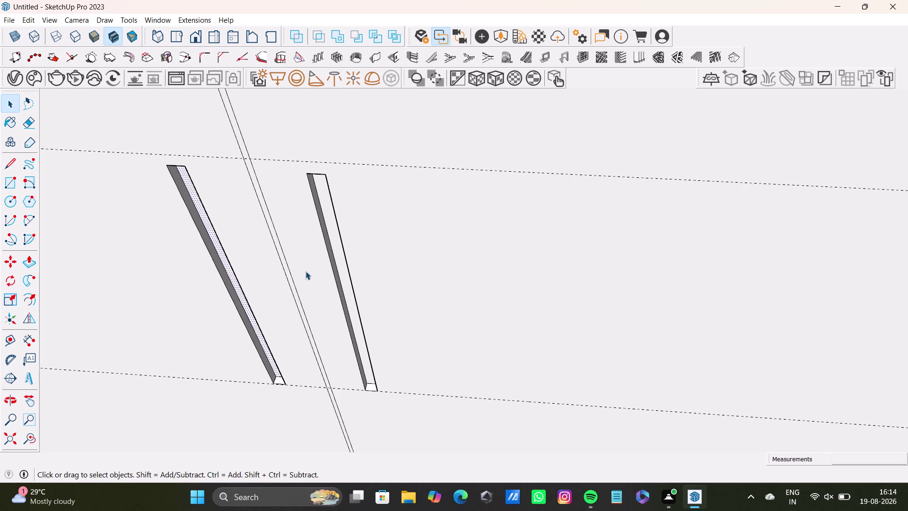
Extrude the right handle of the same door pair outward to match.
click(352, 296)
key(p)
click(349, 295)
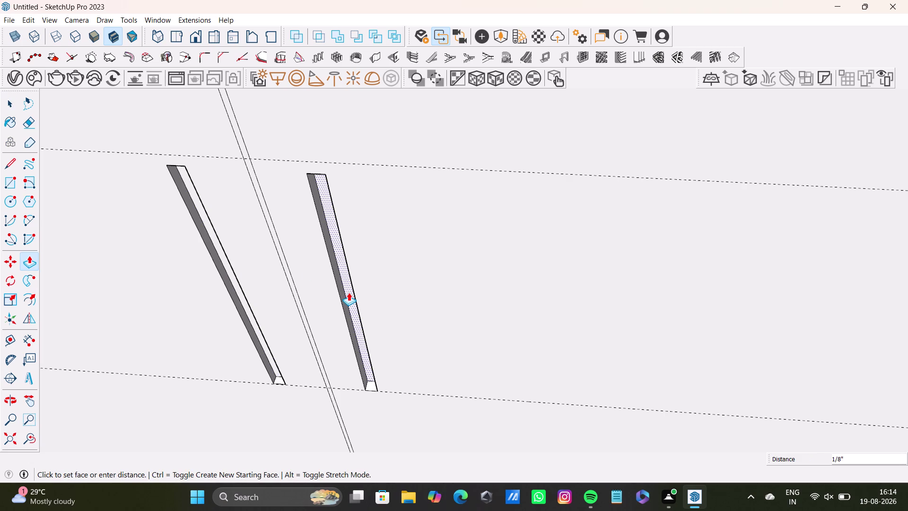
scroll(down, 3)
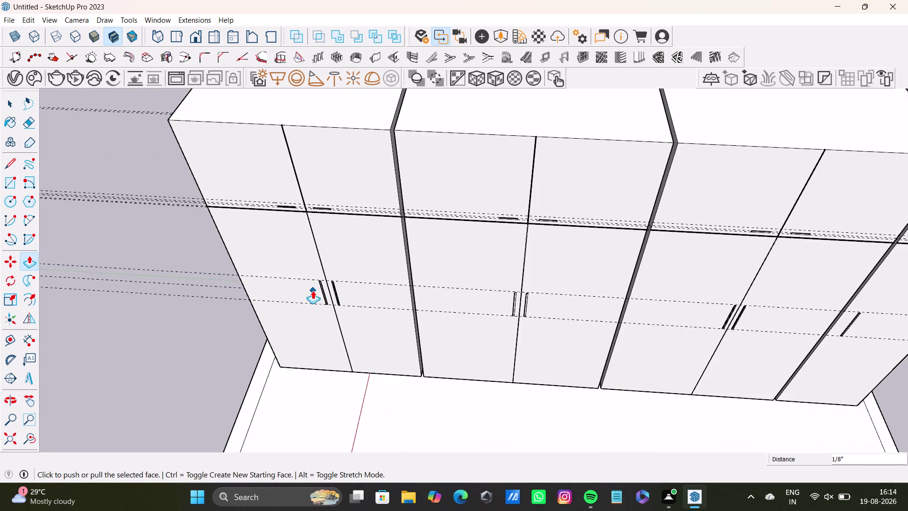
scroll(down, 3)
key(space)
middle_drag(343, 307, 363, 231)
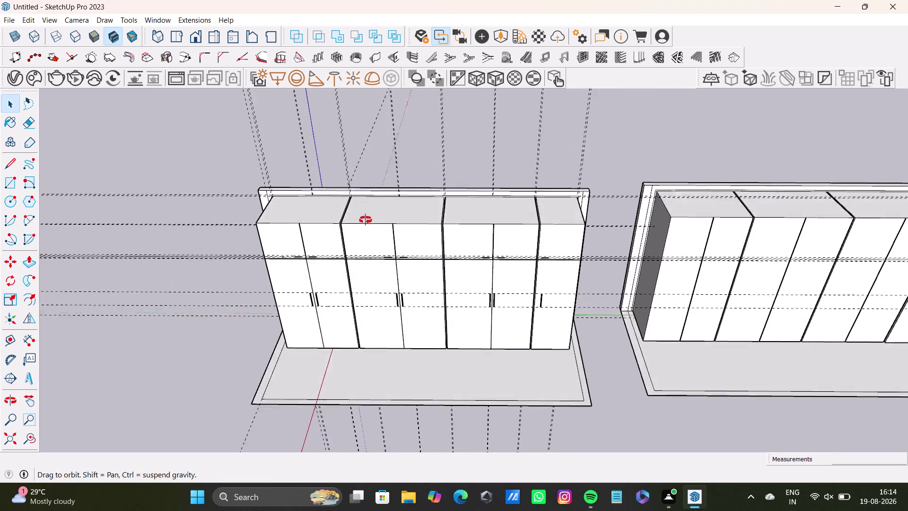
middle_drag(363, 231, 370, 182)
scroll(up, 3)
middle_drag(373, 280, 395, 345)
scroll(up, 3)
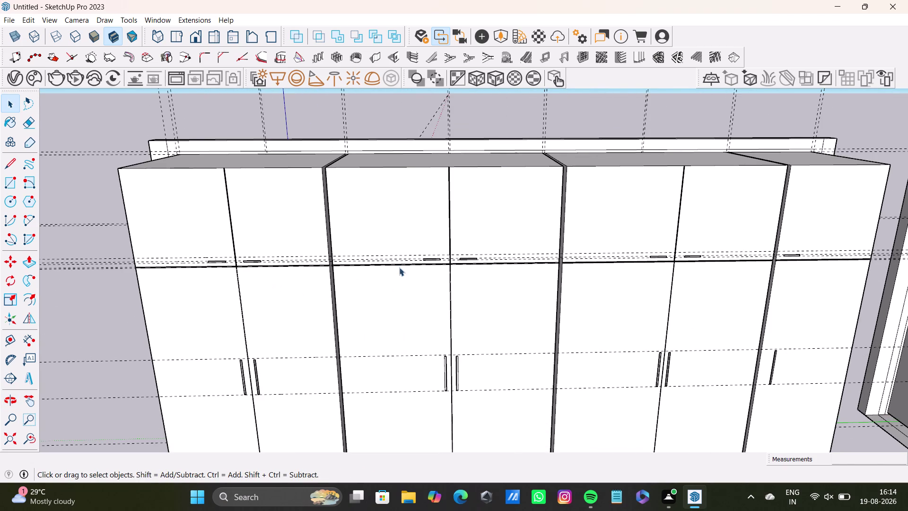
middle_drag(652, 269, 592, 226)
middle_drag(611, 267, 581, 206)
middle_click(584, 204)
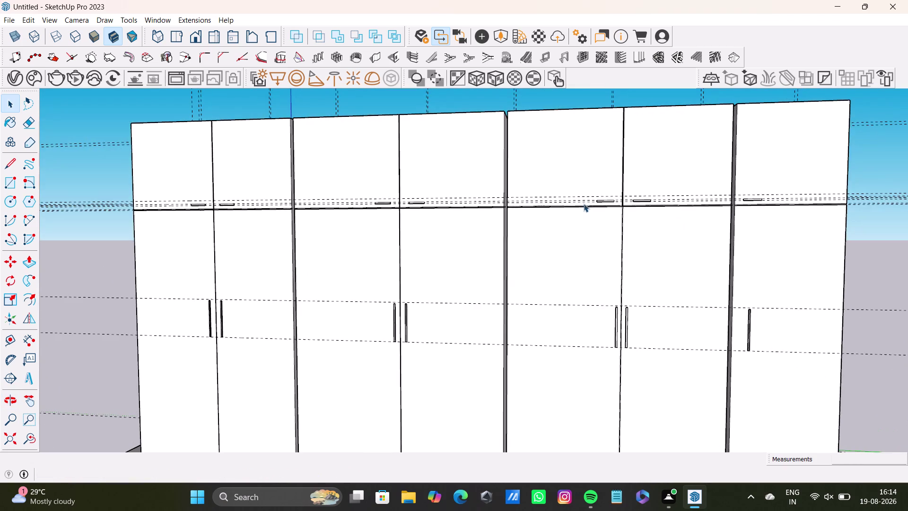
scroll(down, 3)
middle_drag(574, 208, 583, 237)
middle_drag(587, 238, 611, 241)
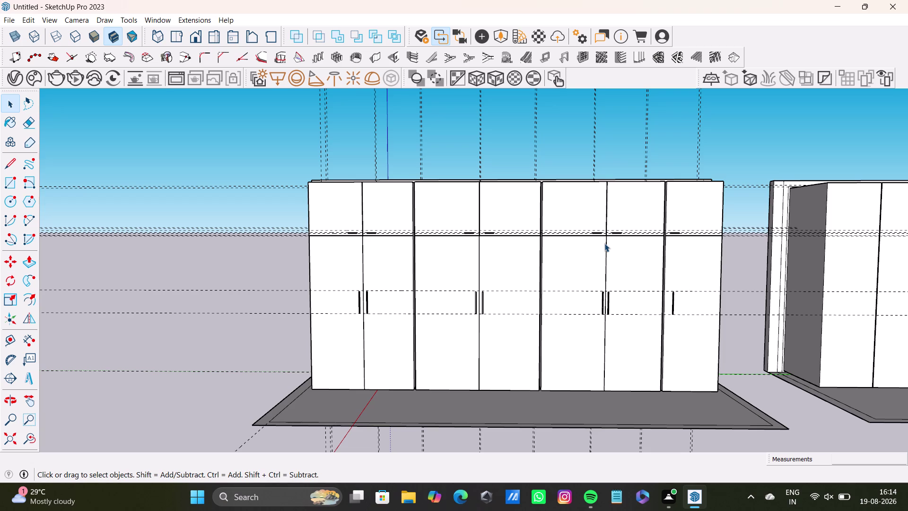
scroll(up, 3)
scroll(up, 3)
middle_drag(349, 326, 399, 311)
middle_drag(388, 312, 363, 320)
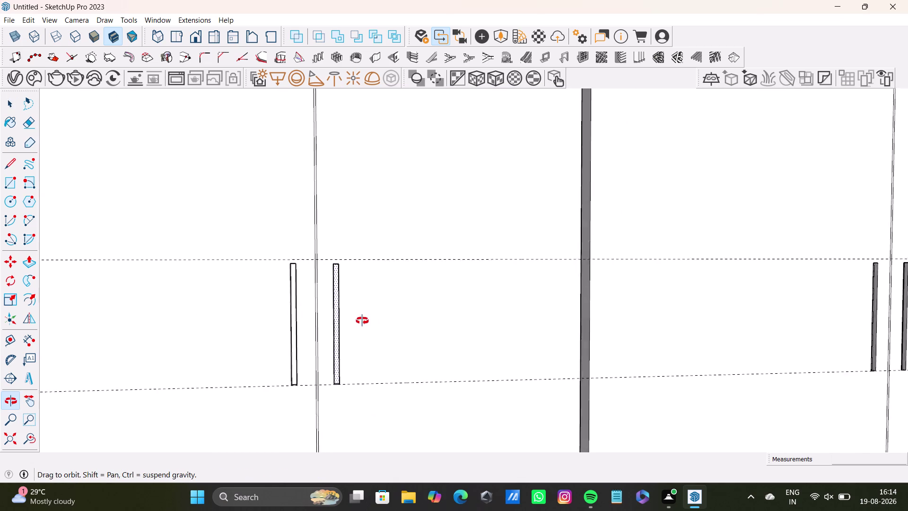
middle_drag(363, 320, 357, 321)
scroll(up, 3)
middle_drag(344, 291, 302, 384)
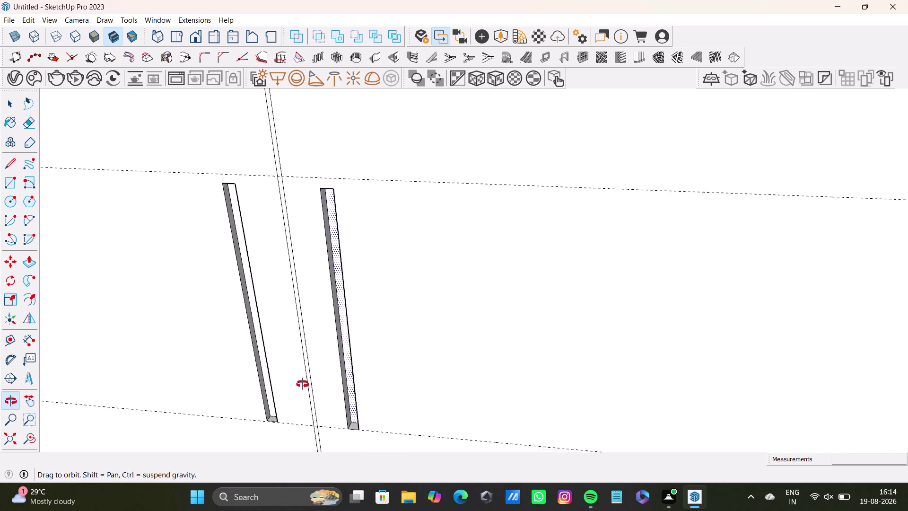
middle_drag(302, 384, 324, 380)
Draw a small circle centred between the two door handles.
click(16, 205)
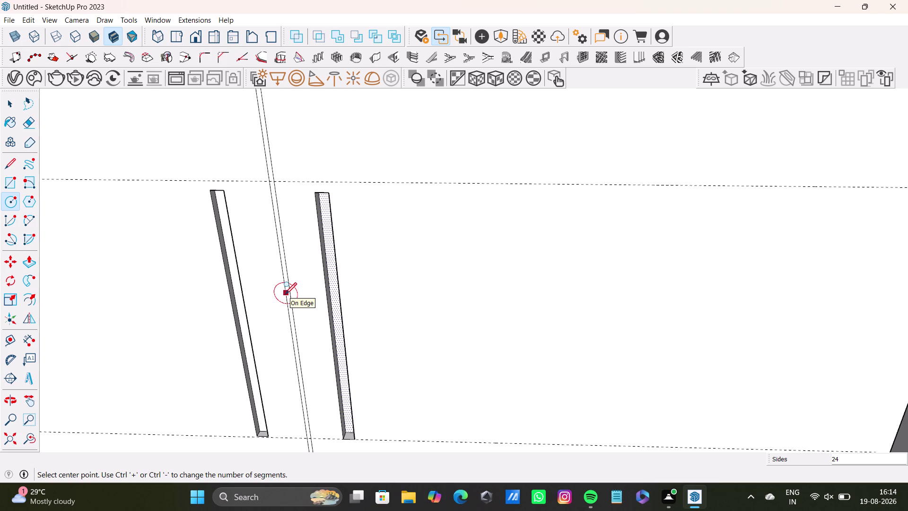
click(309, 305)
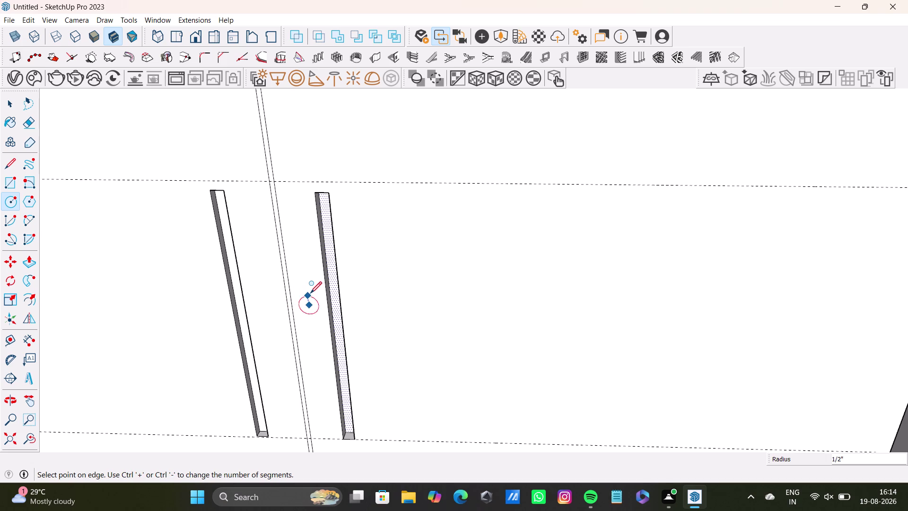
click(310, 292)
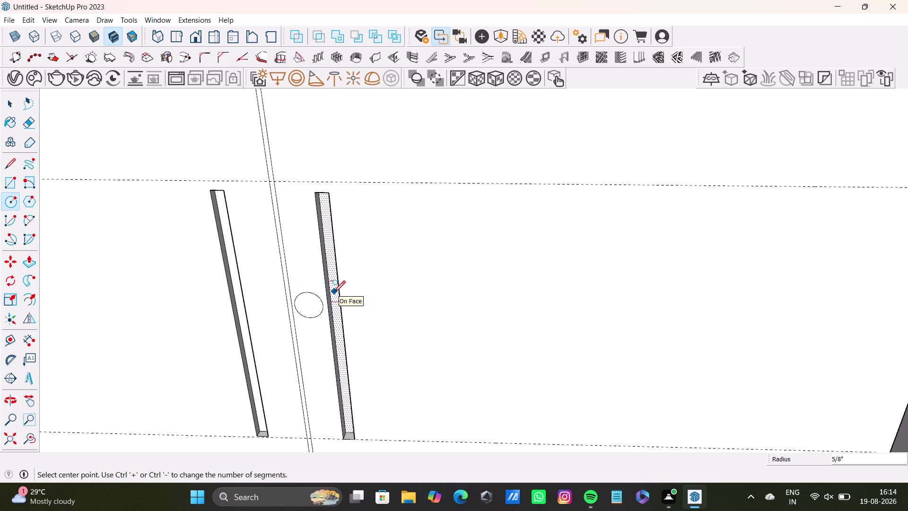
key(space)
Select the small circle and start moving a copy of it.
scroll(down, 3)
scroll(down, 3)
middle_drag(379, 307, 380, 251)
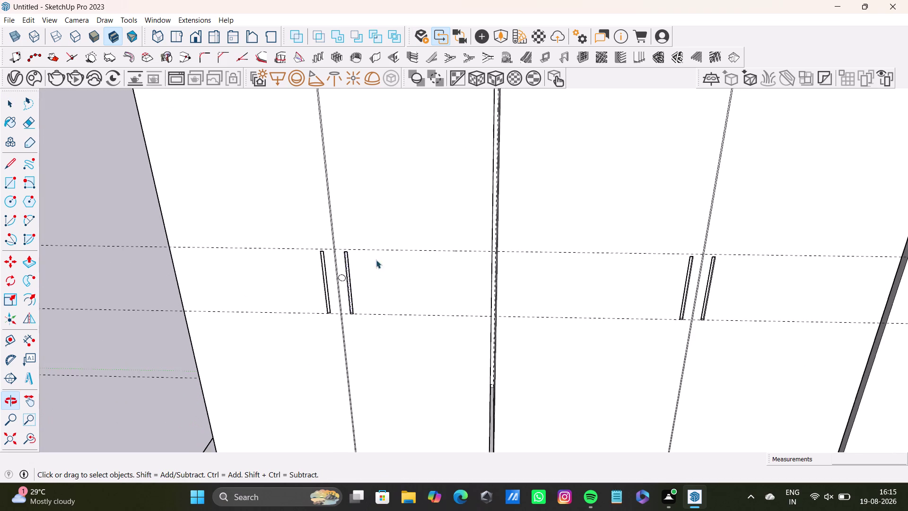
scroll(up, 3)
key(space)
drag(319, 231, 342, 267)
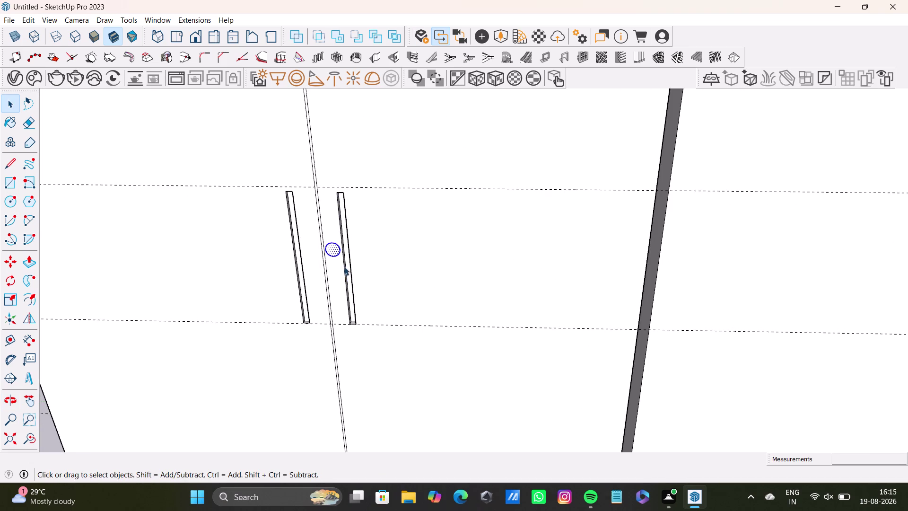
key(m)
click(336, 258)
Place a circle copy near the next handle pair, then undo it.
scroll(down, 3)
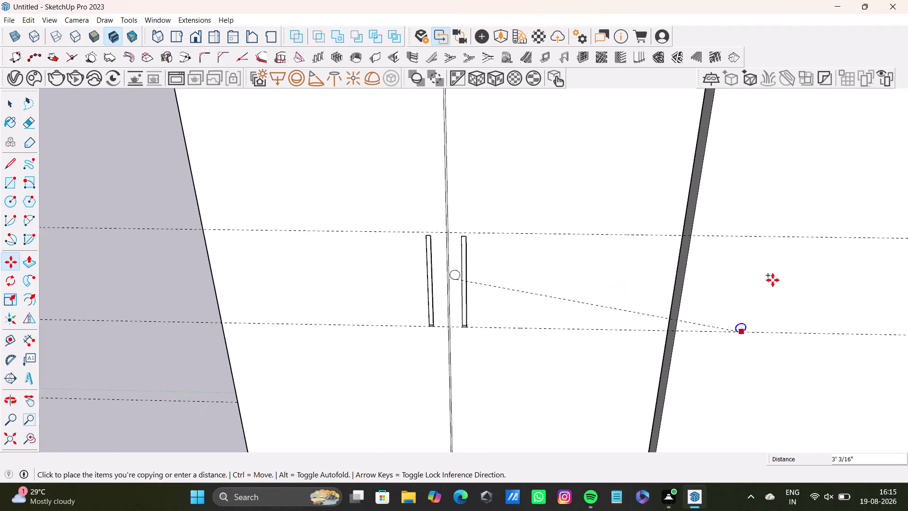
middle_drag(773, 280, 444, 288)
scroll(up, 3)
click(657, 290)
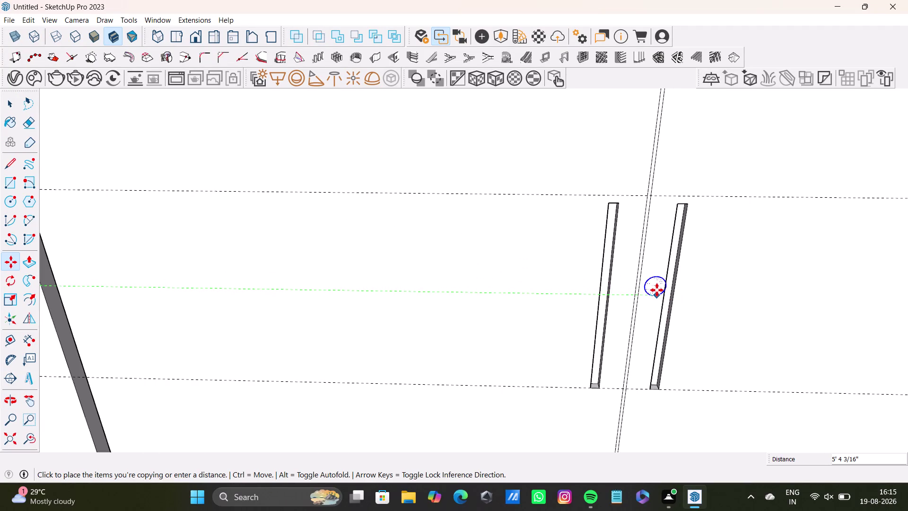
click(656, 297)
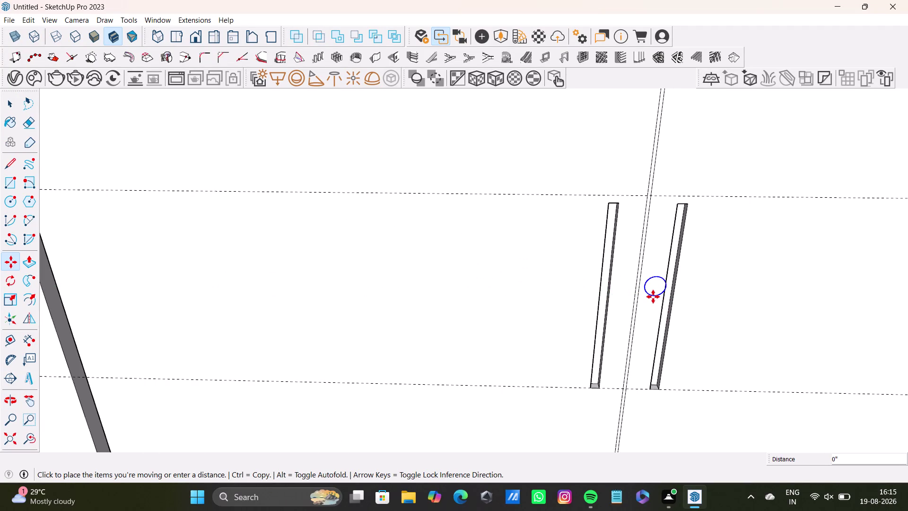
key(ctrl+z)
Reselect the small circle and begin a Move copy from its bottom point.
scroll(down, 3)
middle_drag(423, 281, 714, 264)
scroll(up, 3)
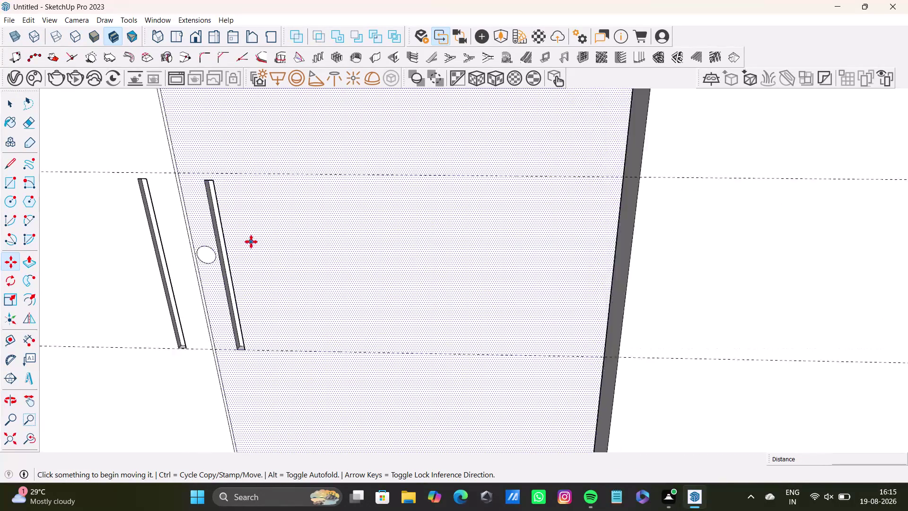
scroll(up, 3)
key(space)
scroll(up, 3)
middle_drag(198, 260, 238, 243)
scroll(up, 3)
middle_drag(168, 256, 239, 228)
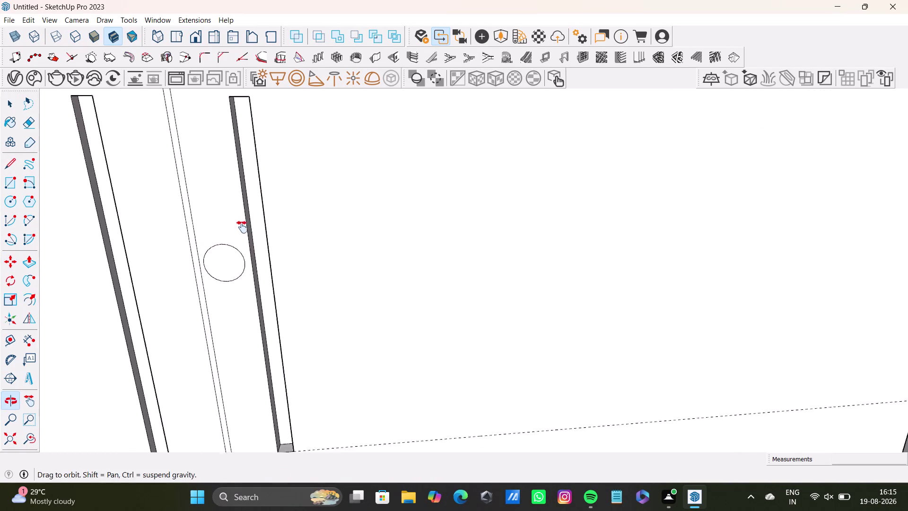
middle_drag(239, 228, 249, 225)
scroll(up, 3)
click(270, 264)
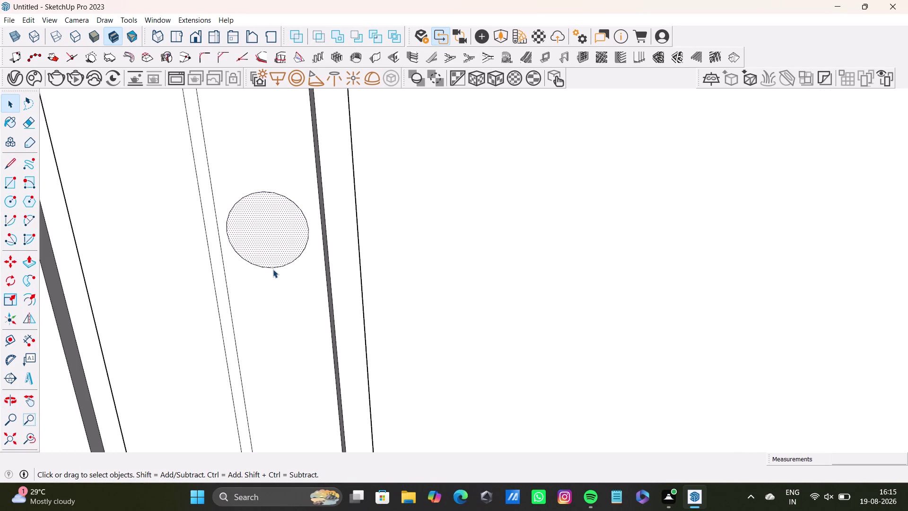
click(273, 269)
key(m)
click(273, 267)
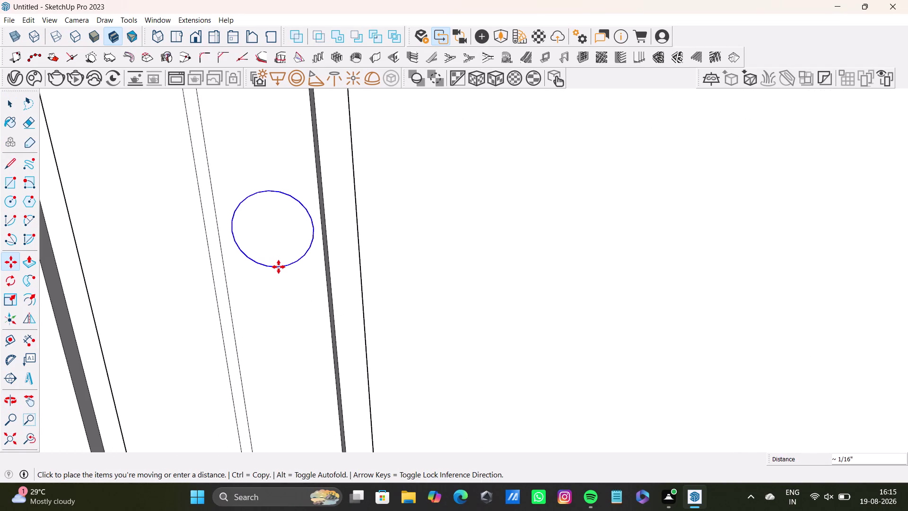
click(278, 267)
click(281, 270)
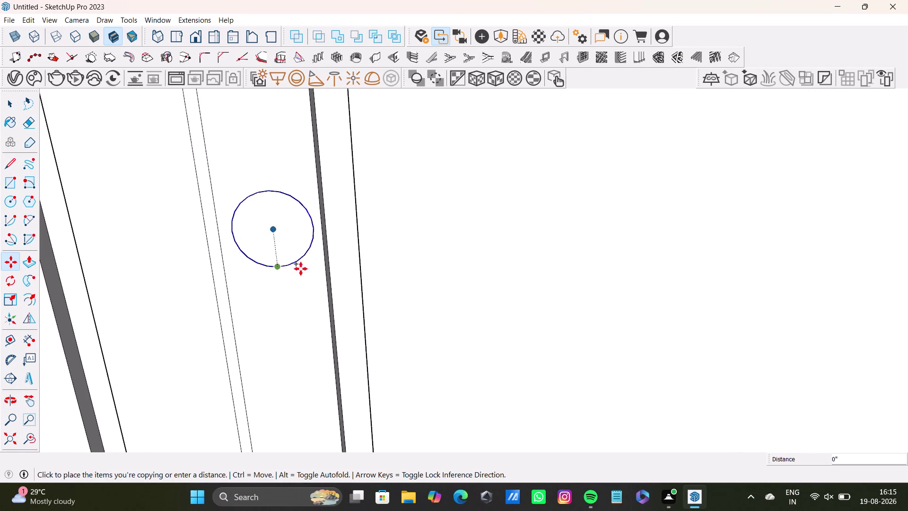
Place the circle copy between the other door pair's handles.
scroll(down, 3)
middle_drag(702, 300, 117, 301)
scroll(down, 3)
middle_drag(733, 286, 708, 293)
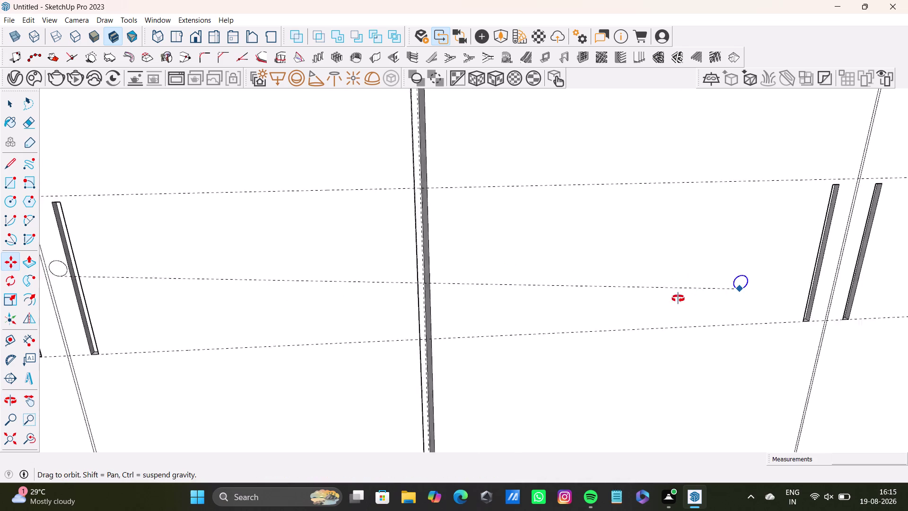
middle_drag(708, 293, 381, 303)
scroll(up, 3)
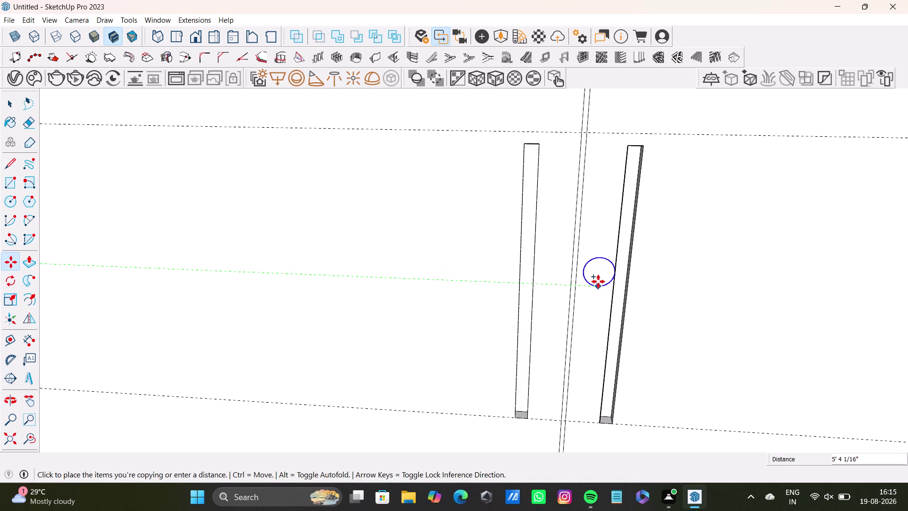
scroll(up, 3)
click(592, 282)
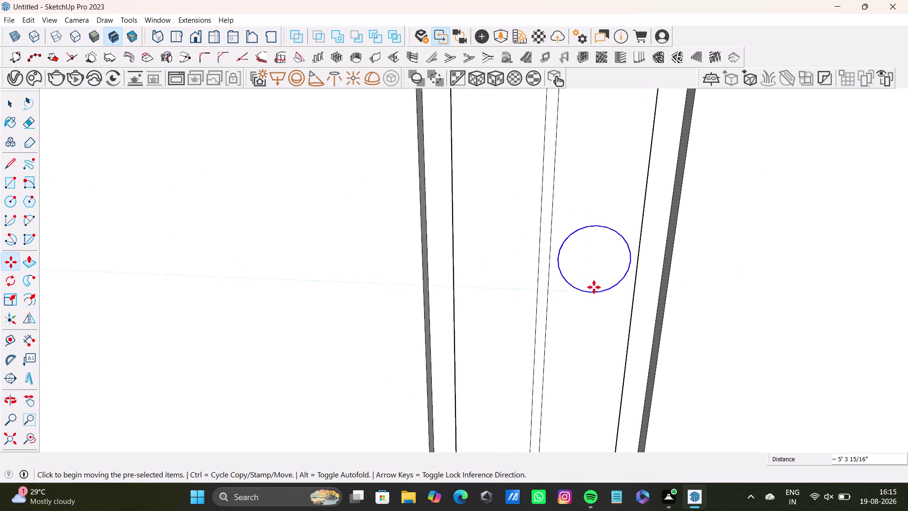
Reposition the circle copy onto the door face, then undo that placement.
click(594, 293)
scroll(down, 3)
middle_drag(772, 306, 740, 296)
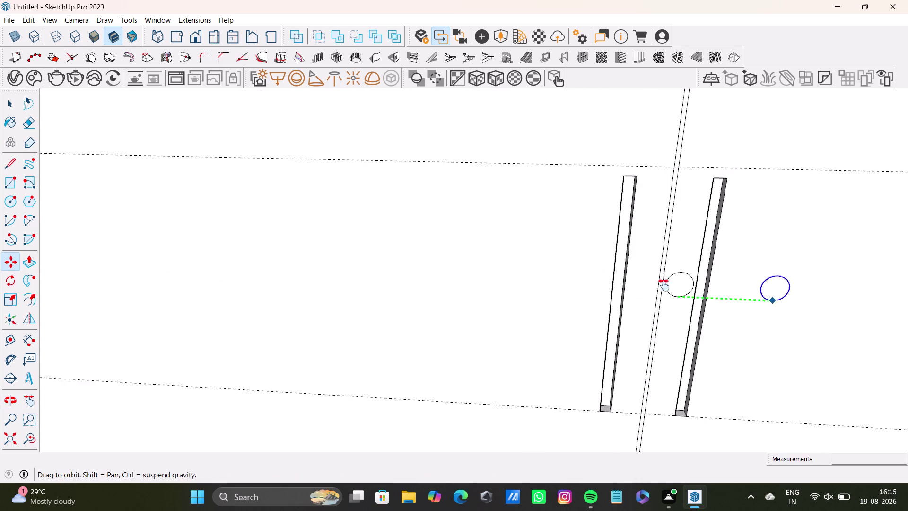
middle_drag(740, 296, 182, 240)
scroll(down, 3)
middle_drag(693, 263, 229, 267)
scroll(down, 3)
middle_drag(756, 285, 494, 275)
scroll(up, 3)
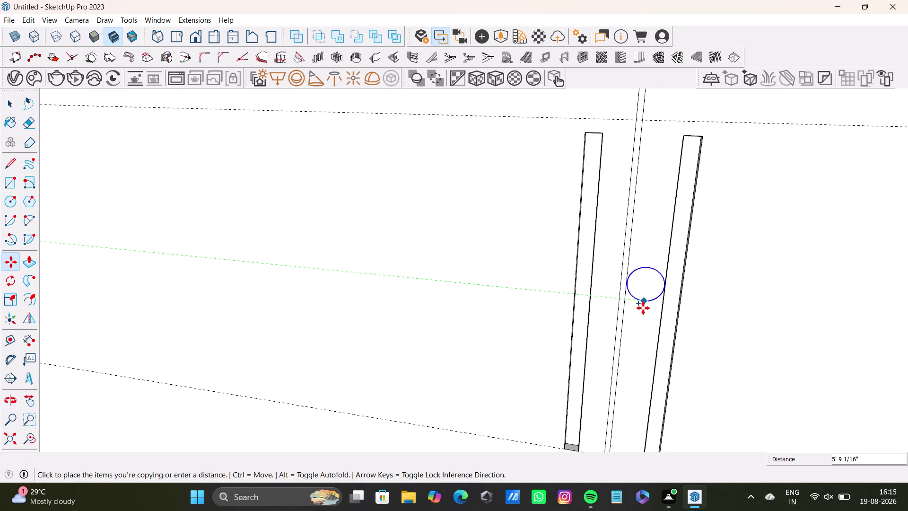
scroll(up, 3)
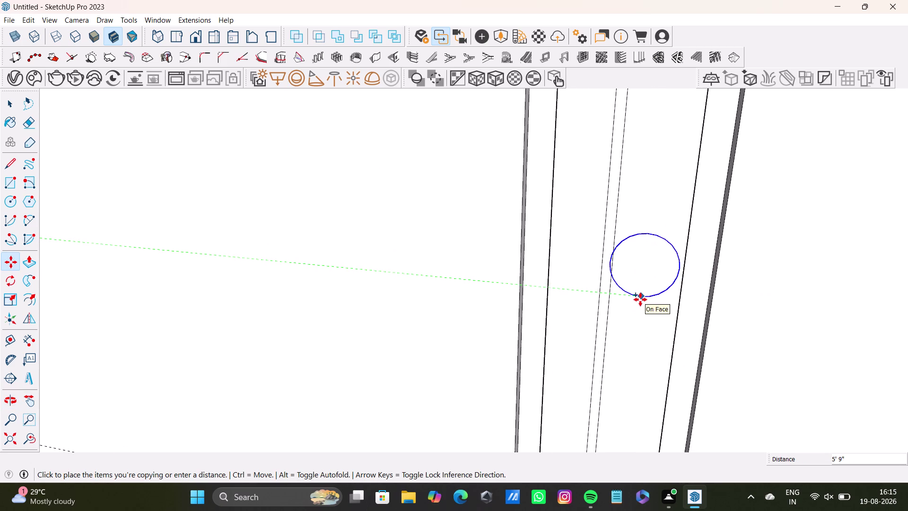
middle_drag(645, 298, 671, 253)
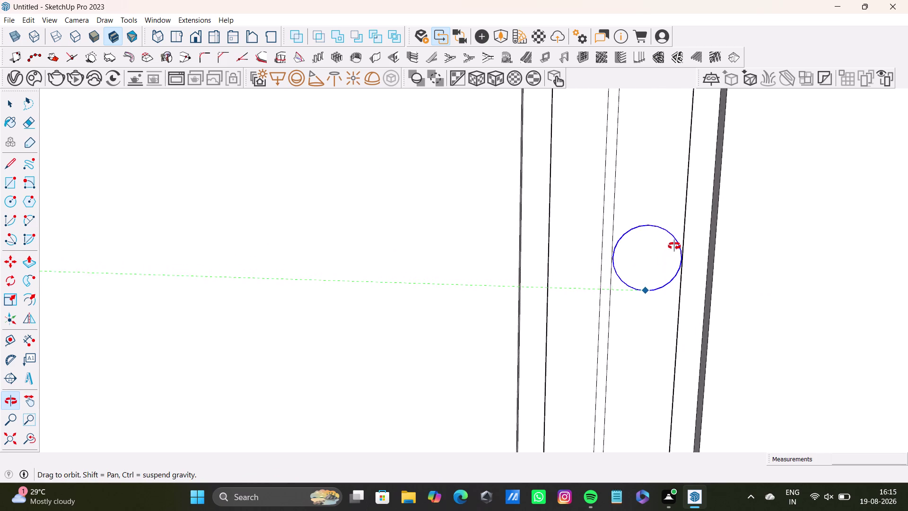
middle_drag(670, 253, 674, 279)
click(674, 279)
key(ctrl+z)
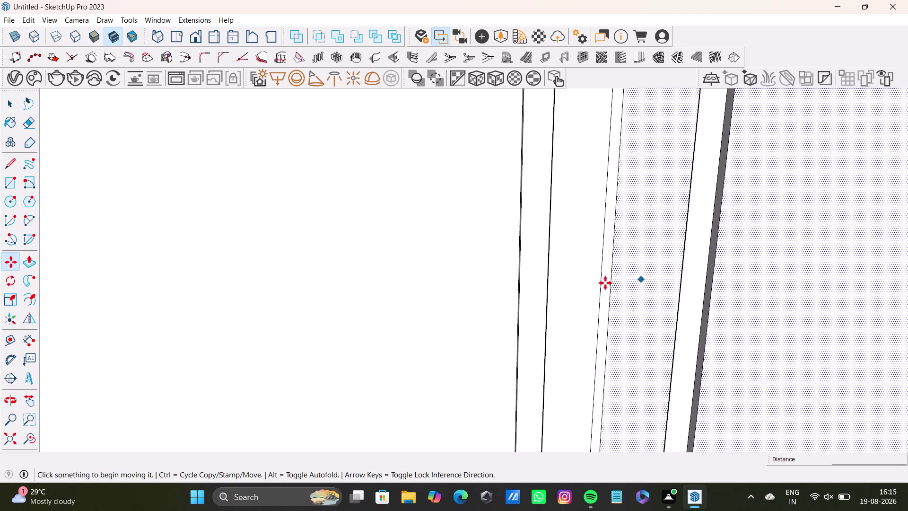
Orbit in close to a handle bar to inspect the handles.
scroll(down, 3)
middle_drag(638, 292, 666, 296)
middle_drag(663, 295, 666, 394)
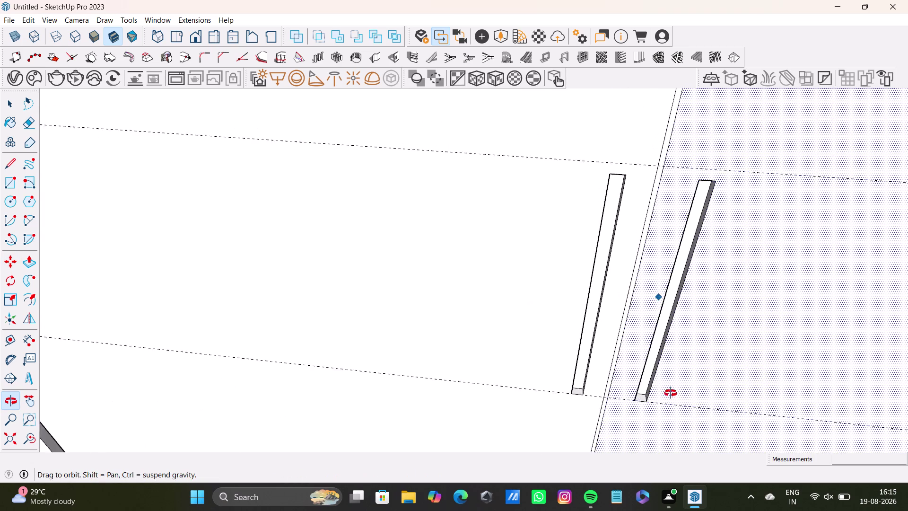
middle_drag(667, 394, 677, 353)
middle_drag(675, 324, 521, 325)
scroll(up, 3)
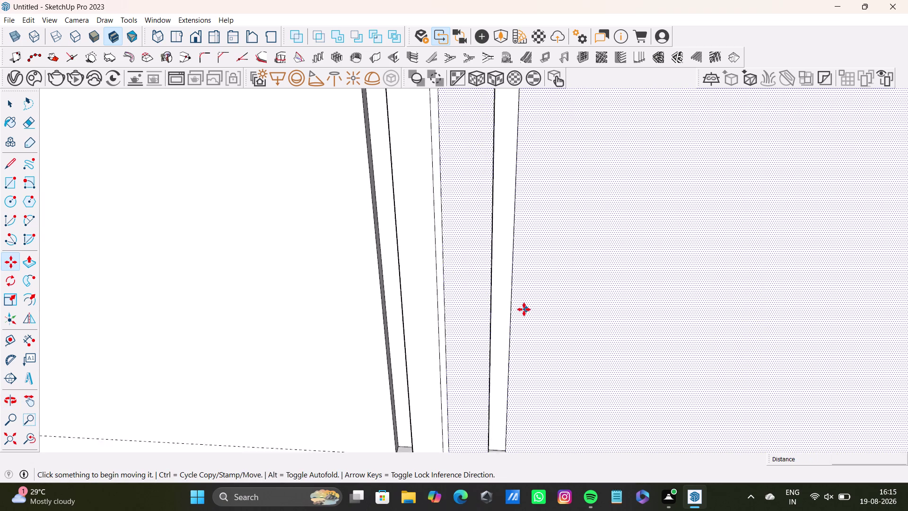
scroll(up, 3)
middle_drag(522, 309, 464, 312)
key(space)
middle_drag(482, 308, 451, 305)
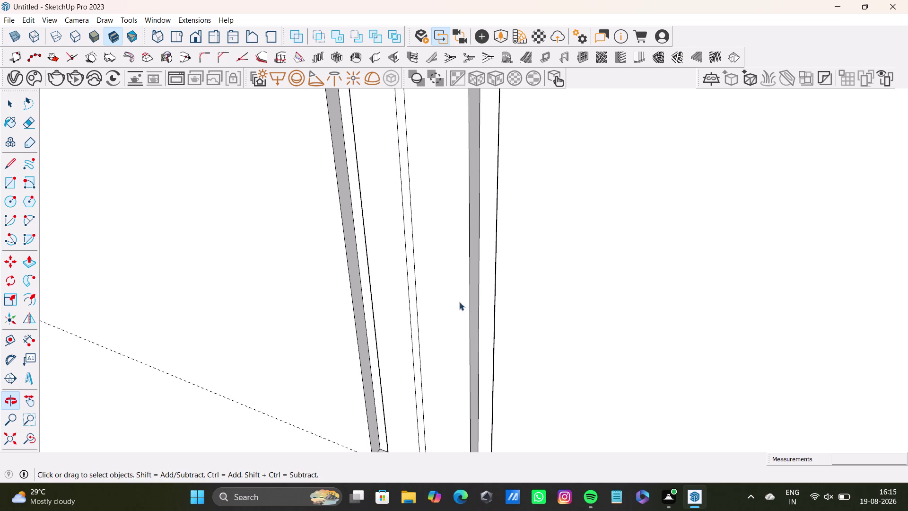
Pull the first handle bar's face out about 1/16".
click(474, 302)
key(p)
drag(477, 303, 478, 303)
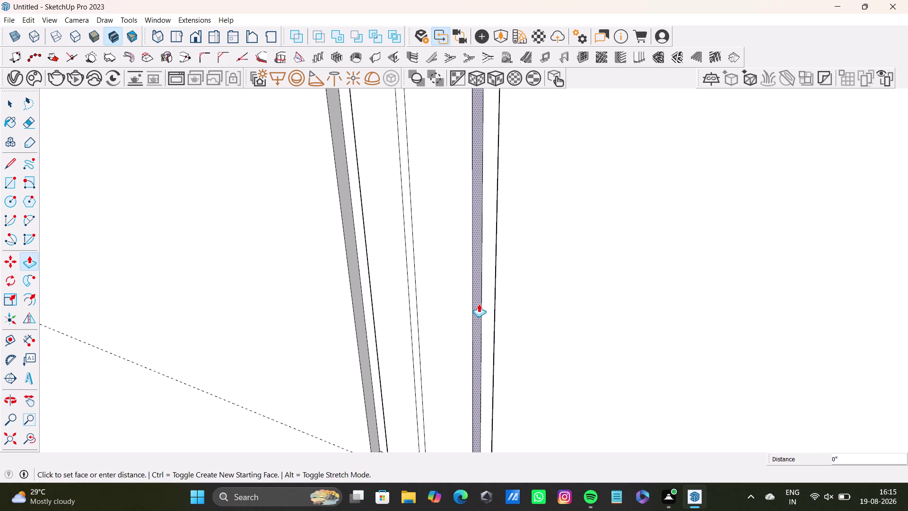
drag(478, 303, 484, 307)
middle_drag(484, 311, 552, 319)
scroll(down, 3)
middle_drag(460, 320, 516, 280)
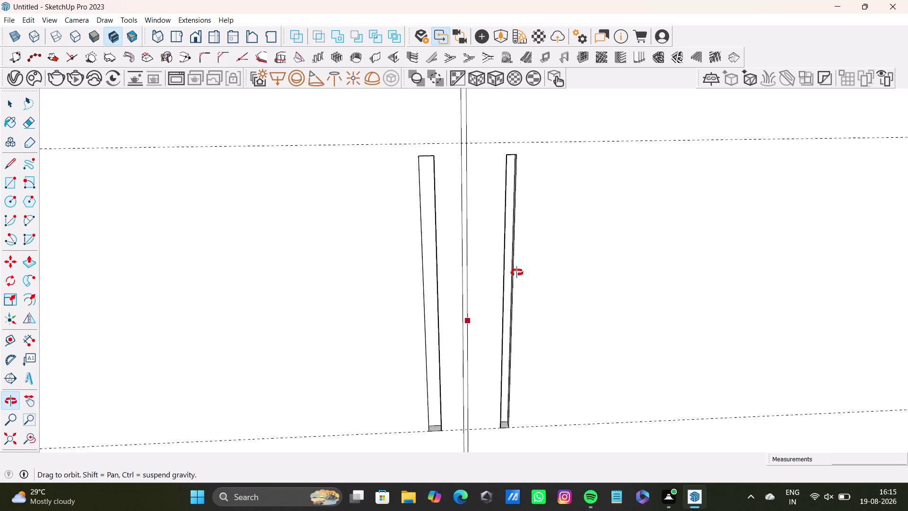
middle_drag(516, 280, 502, 287)
scroll(up, 3)
middle_drag(511, 295, 530, 298)
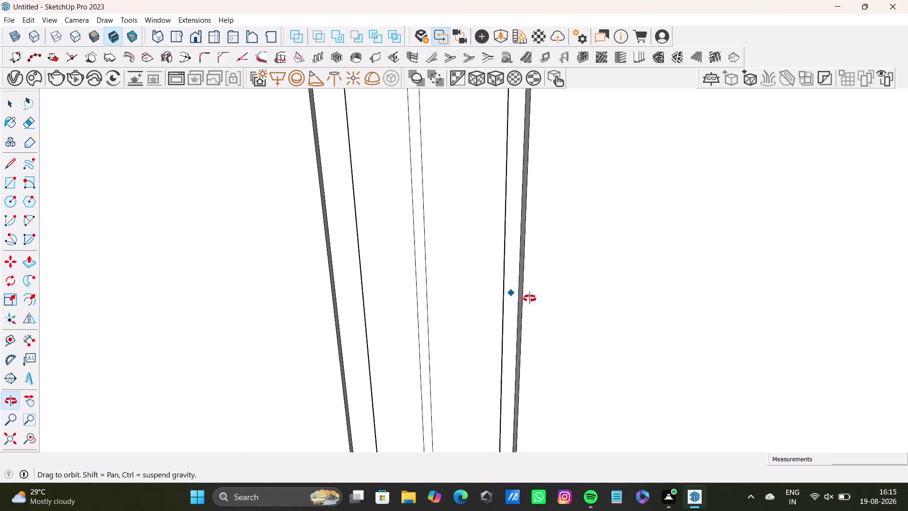
middle_drag(530, 299, 544, 296)
scroll(up, 3)
Pull the second handle bar's face out about 1/16" and zoom out to the wardrobe.
click(521, 283)
key(space)
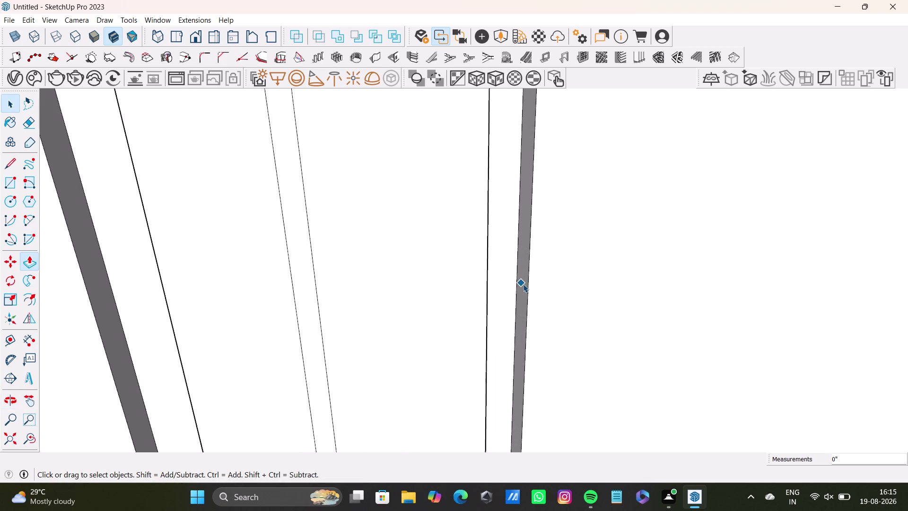
click(523, 284)
key(p)
drag(523, 283, 528, 285)
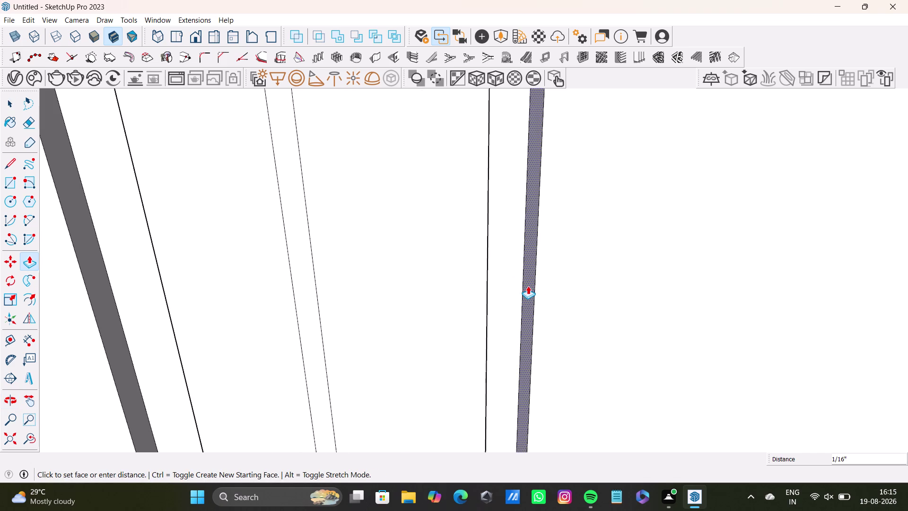
drag(528, 286, 534, 285)
key(space)
scroll(down, 3)
middle_drag(529, 286, 471, 287)
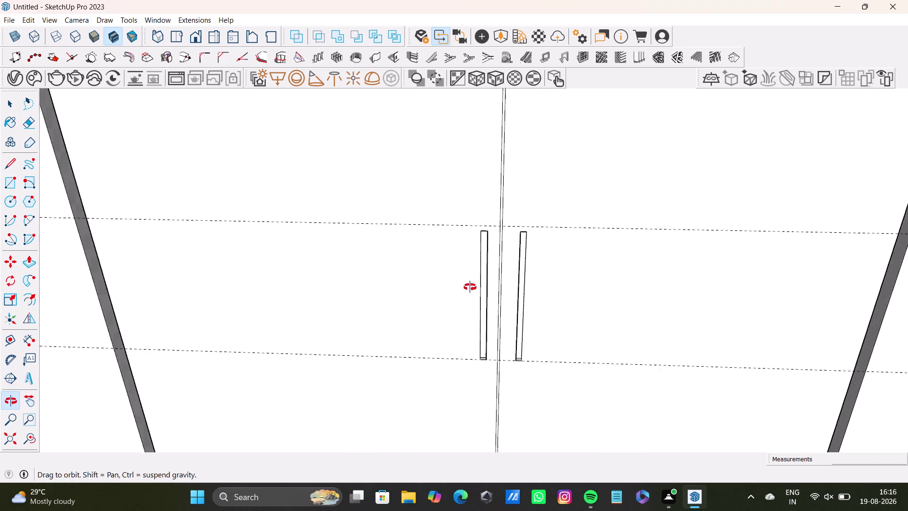
middle_drag(471, 287, 465, 261)
scroll(down, 3)
middle_drag(451, 276, 541, 289)
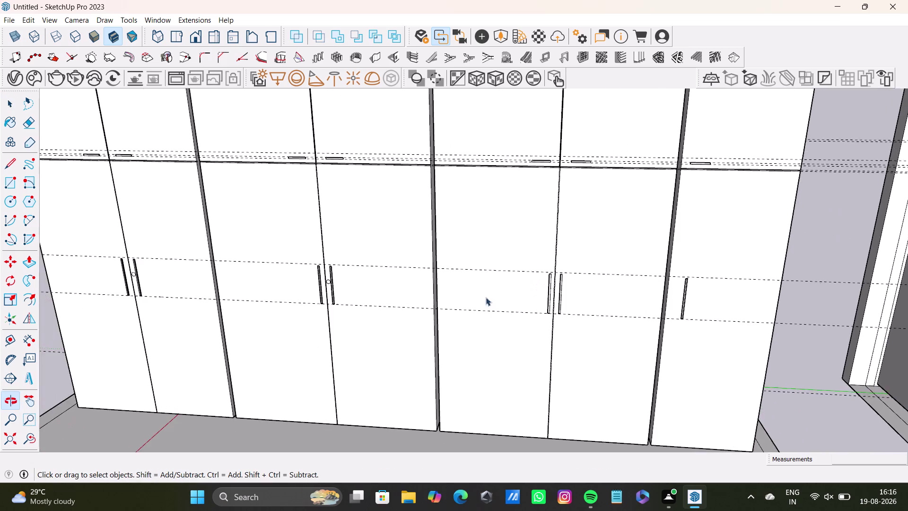
Copy the small circle between the next door pair's handles.
scroll(up, 3)
click(374, 287)
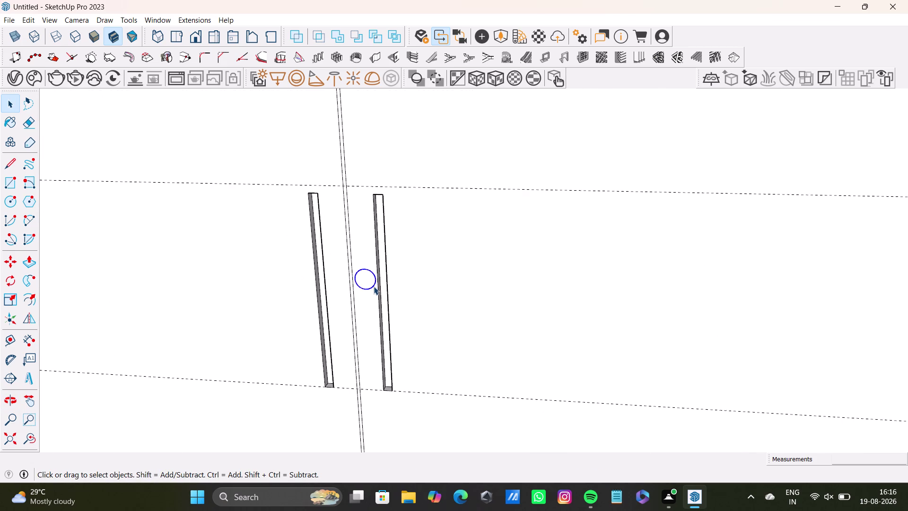
key(m)
click(374, 286)
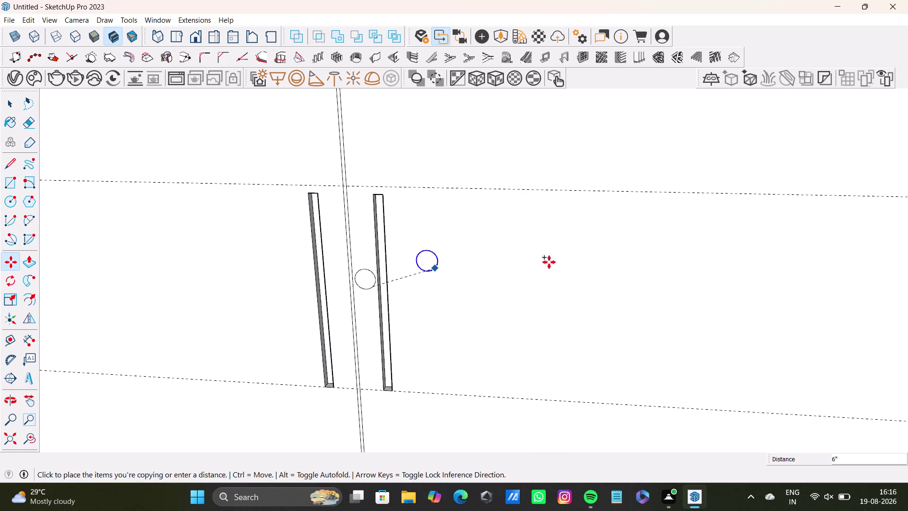
scroll(down, 3)
middle_drag(683, 305, 293, 300)
scroll(down, 3)
middle_drag(602, 307, 598, 309)
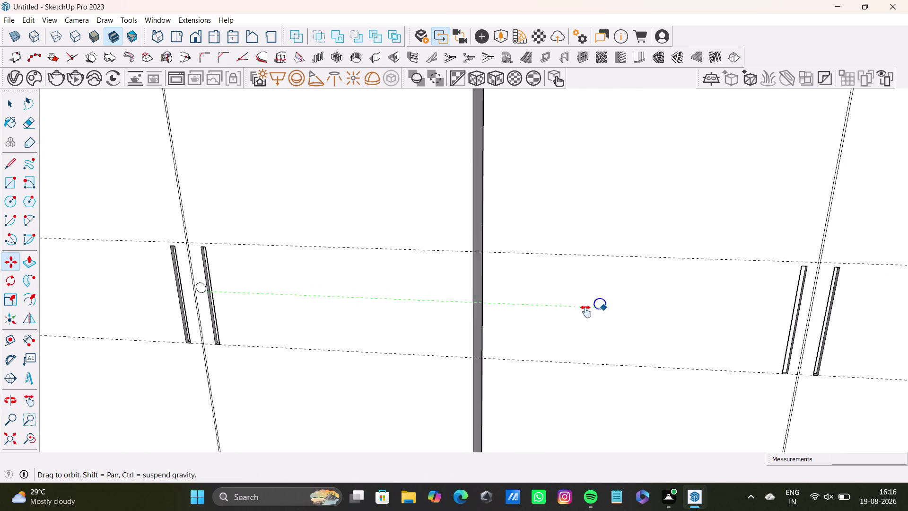
middle_drag(598, 309, 306, 314)
scroll(up, 3)
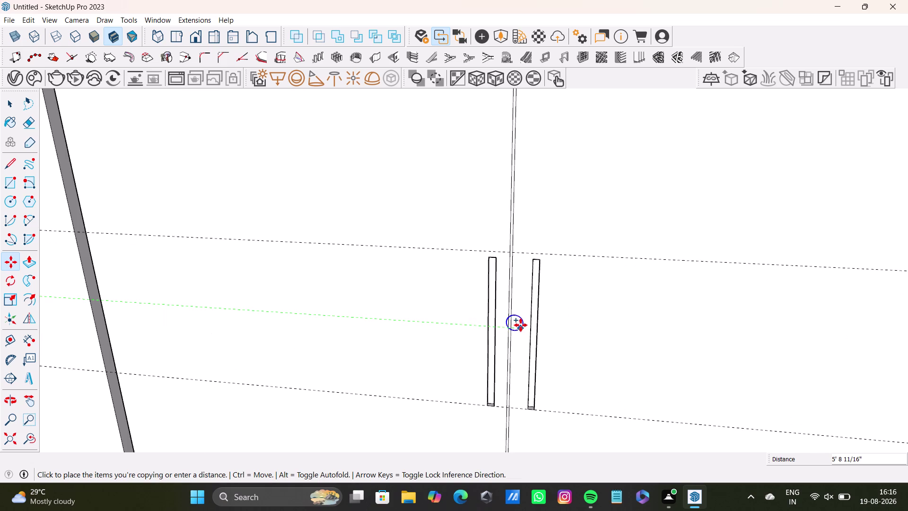
scroll(up, 3)
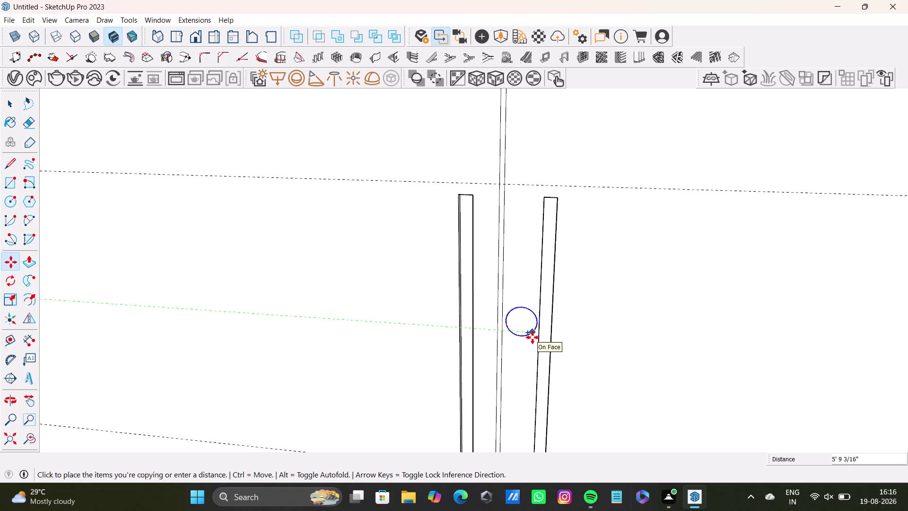
click(533, 337)
Place another circle copy beside the rightmost single handle.
click(528, 335)
scroll(down, 3)
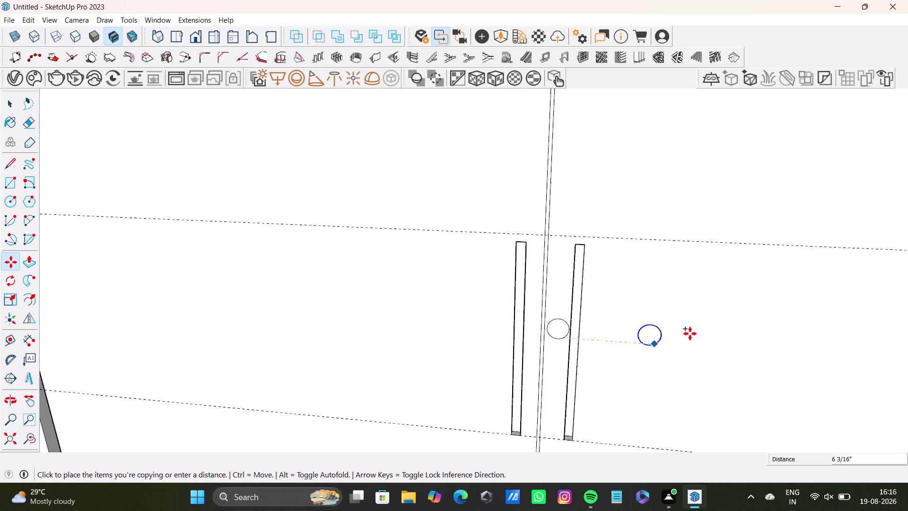
scroll(down, 3)
middle_drag(751, 335, 430, 310)
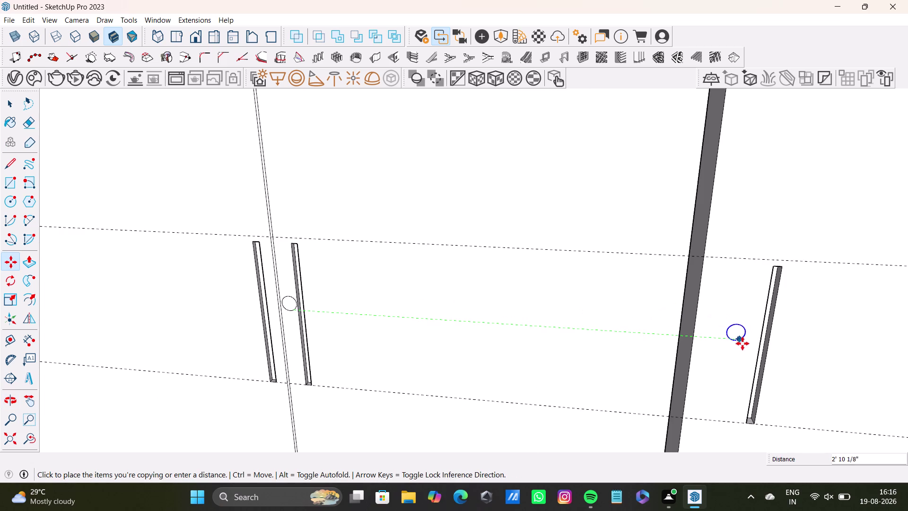
click(748, 342)
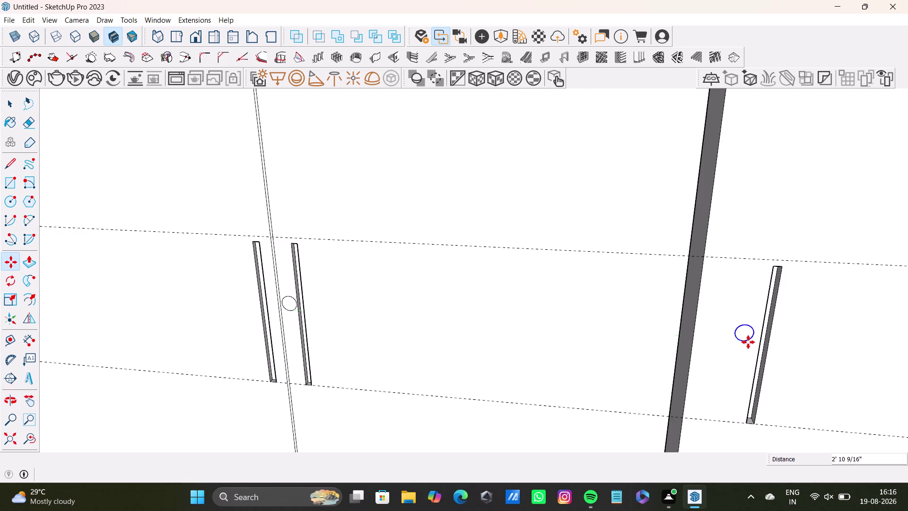
key(space)
scroll(down, 3)
middle_drag(316, 326, 685, 314)
scroll(down, 3)
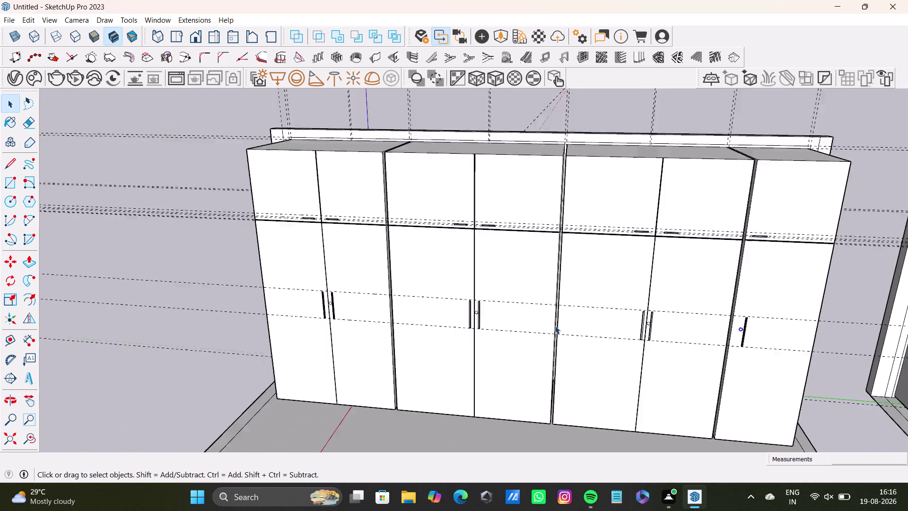
scroll(down, 3)
key(space)
scroll(up, 3)
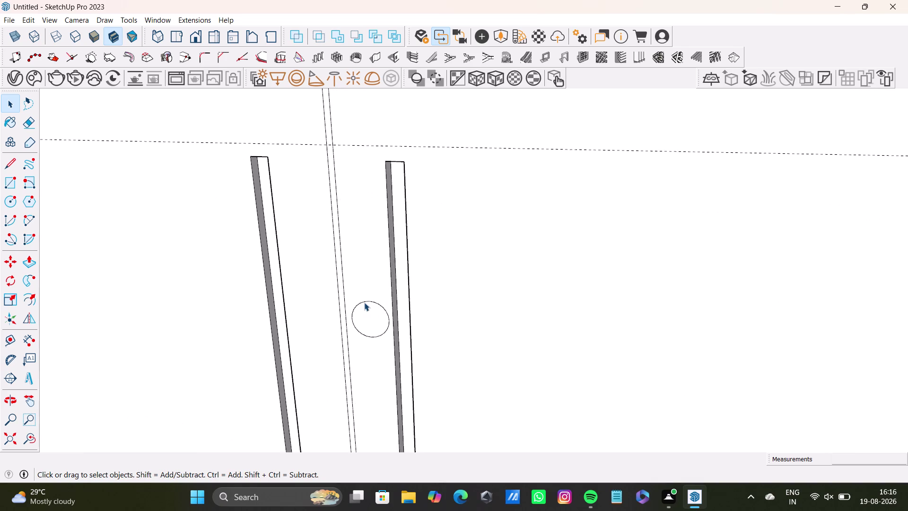
Draw a first vertical edge splitting the small circle from top to bottom.
middle_drag(389, 325, 441, 314)
click(366, 330)
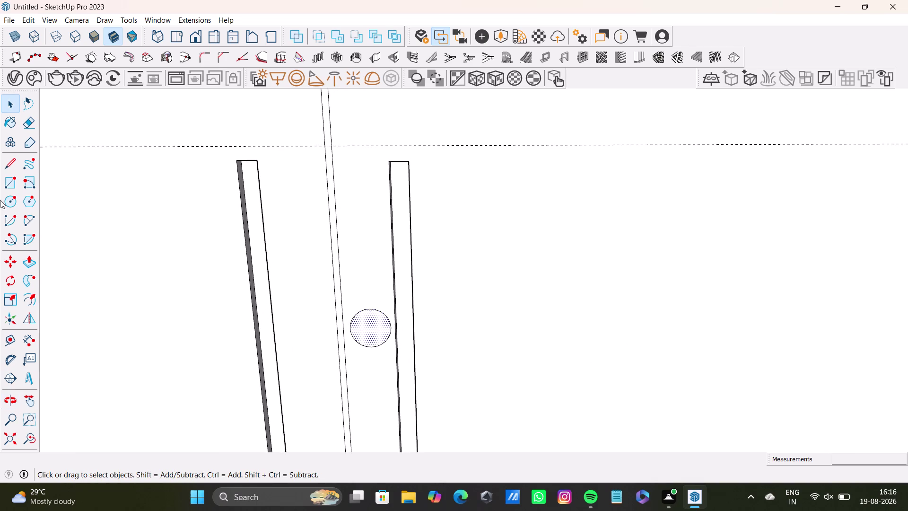
click(12, 163)
scroll(up, 3)
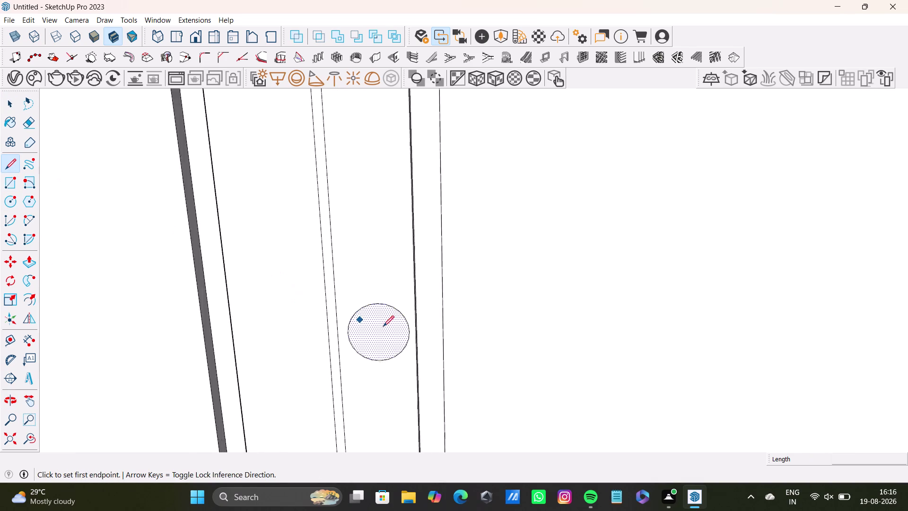
scroll(down, 3)
scroll(up, 3)
click(367, 284)
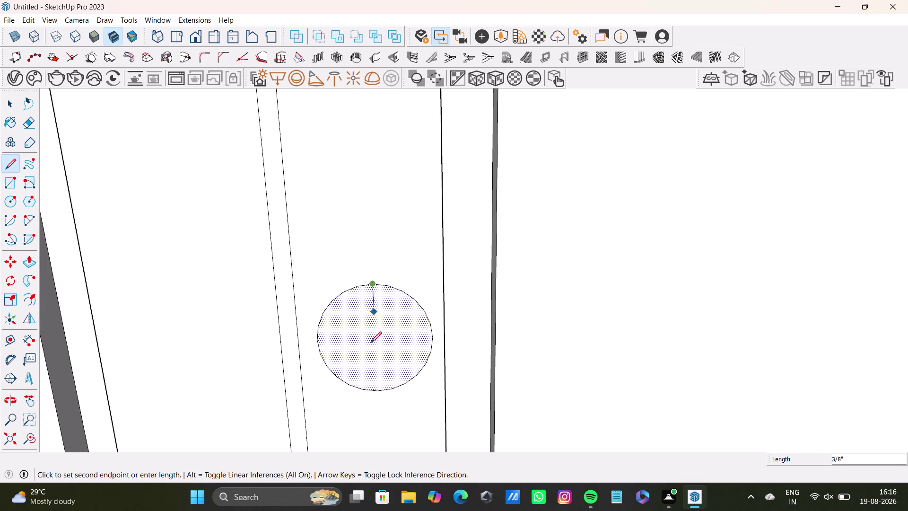
click(379, 389)
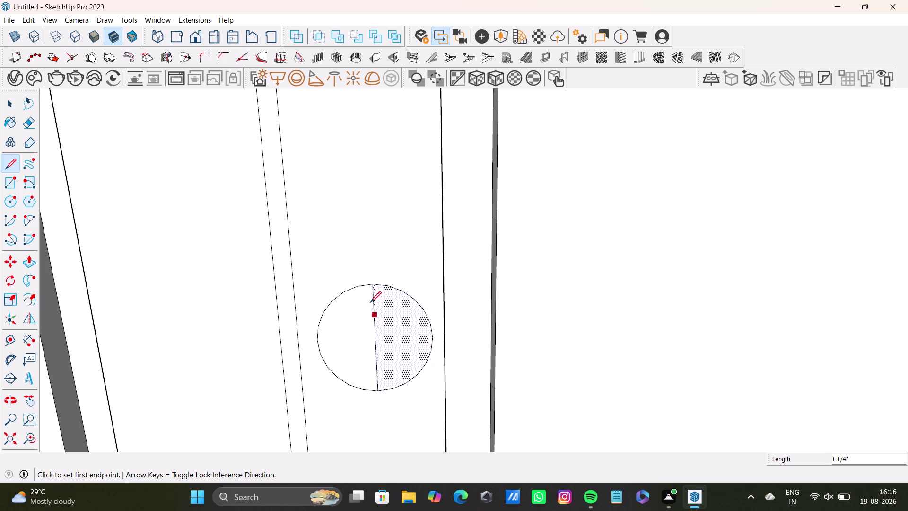
scroll(up, 3)
key(space)
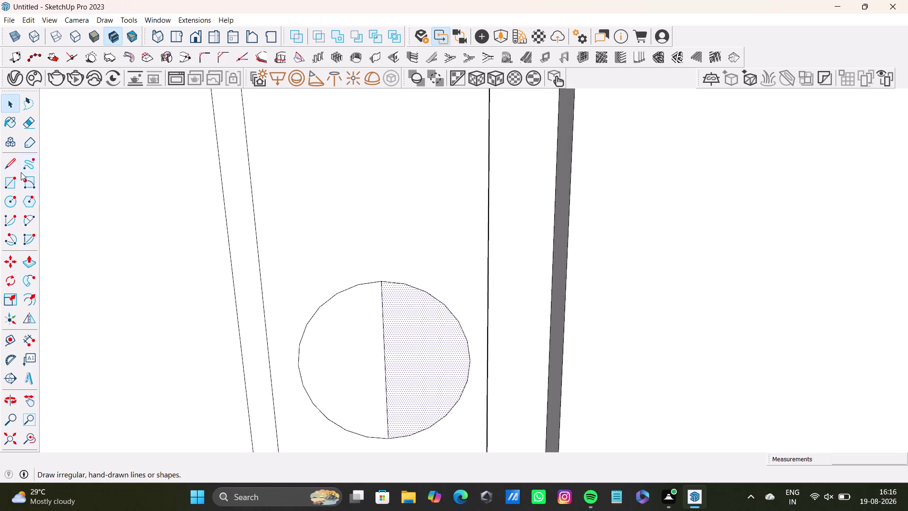
Draw a second vertical edge beside the first, then undo both edges.
click(7, 159)
scroll(up, 3)
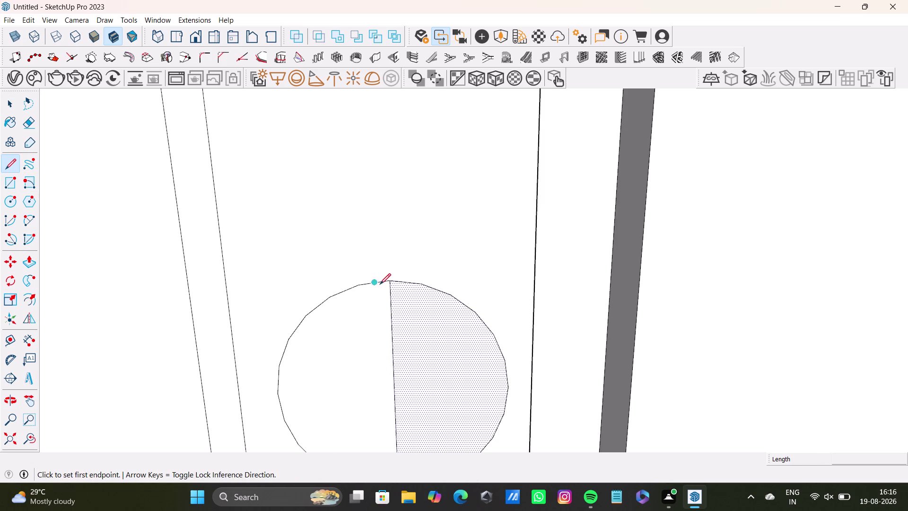
click(379, 282)
scroll(down, 3)
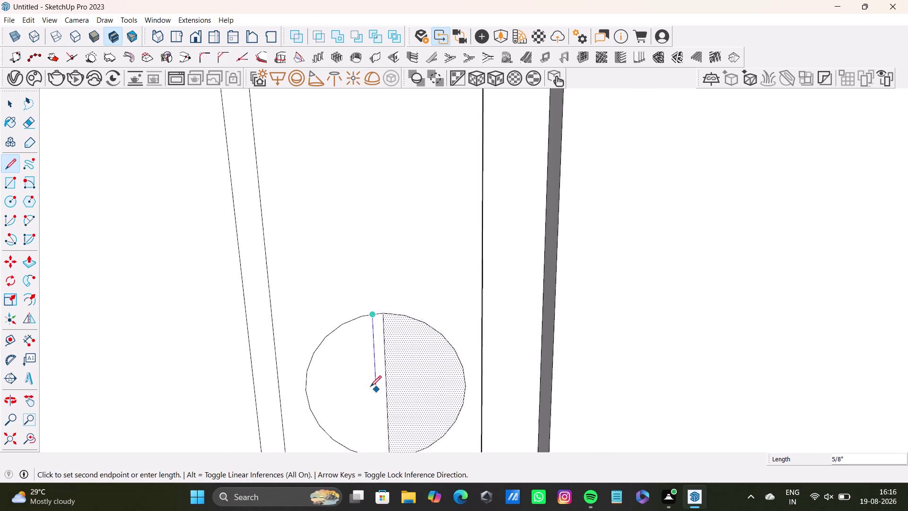
scroll(down, 3)
middle_drag(373, 388, 367, 326)
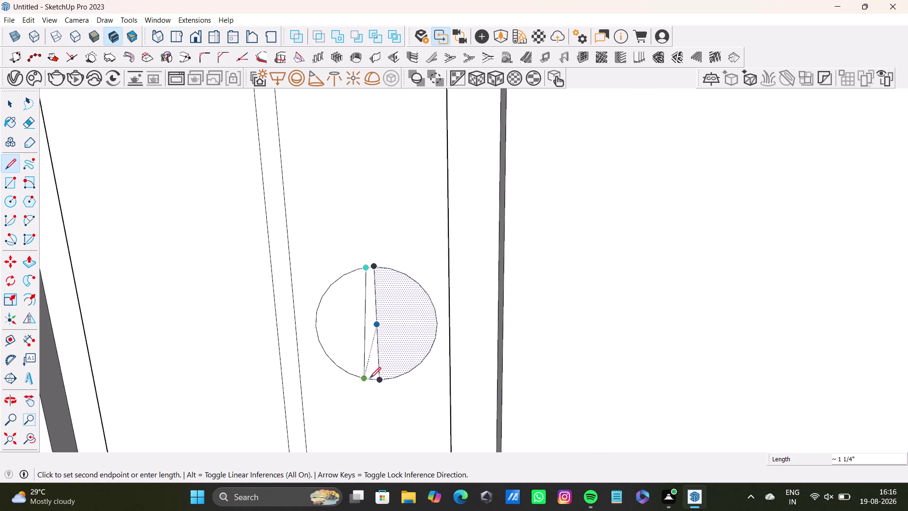
scroll(up, 3)
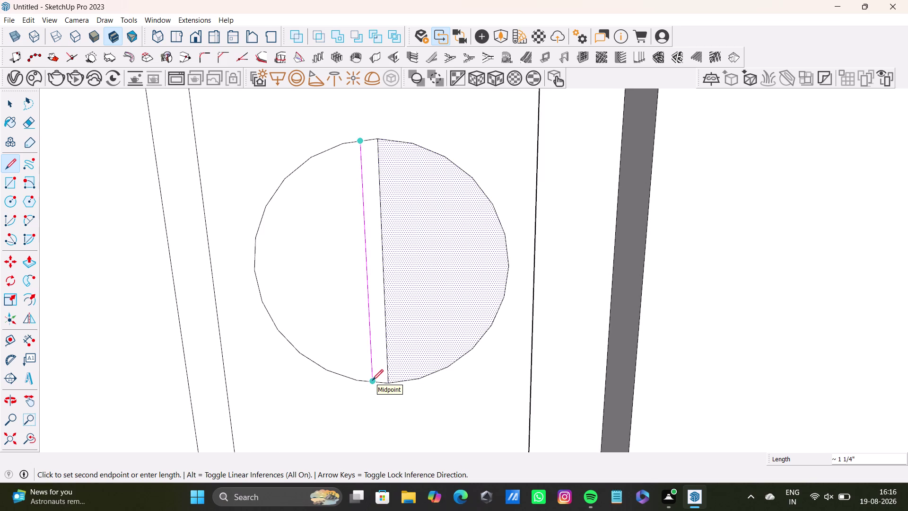
click(372, 380)
key(space)
scroll(down, 3)
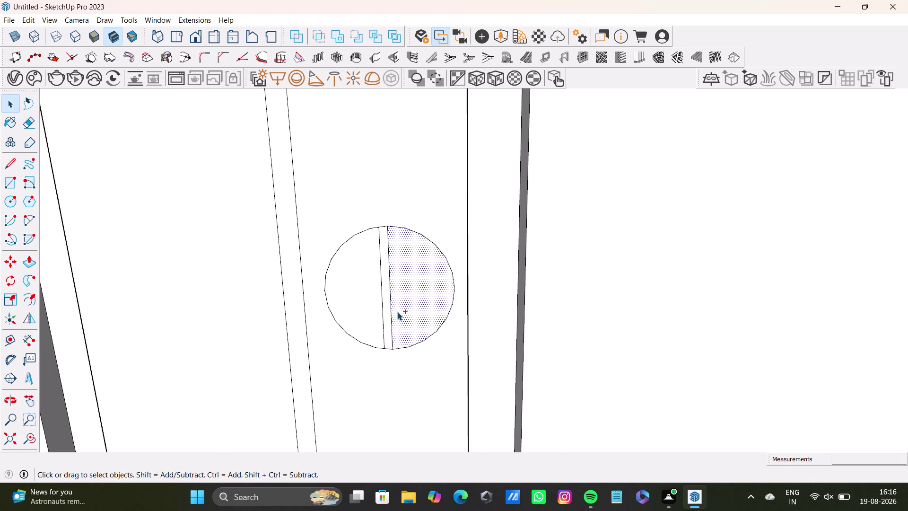
key(ctrl+z)
key(ctrl+z)
Redraw a vertical edge down through the small circle from its top.
click(10, 164)
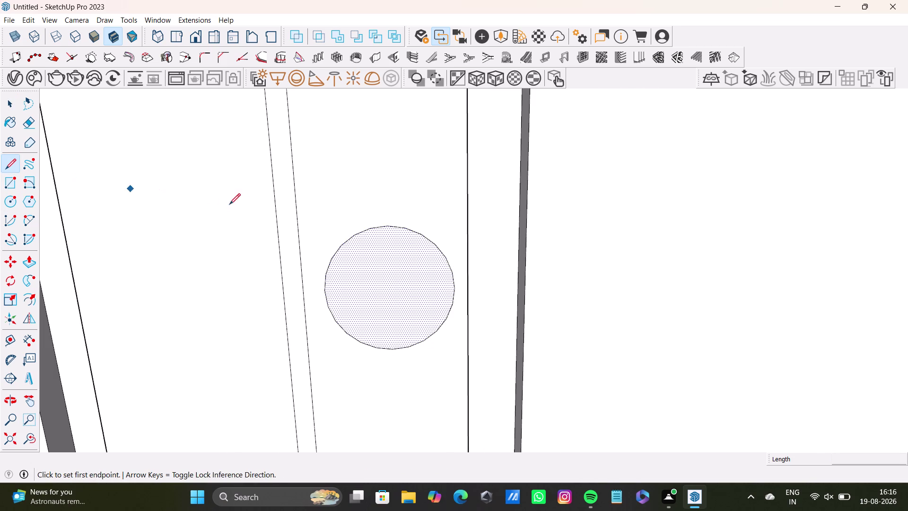
scroll(up, 3)
click(399, 226)
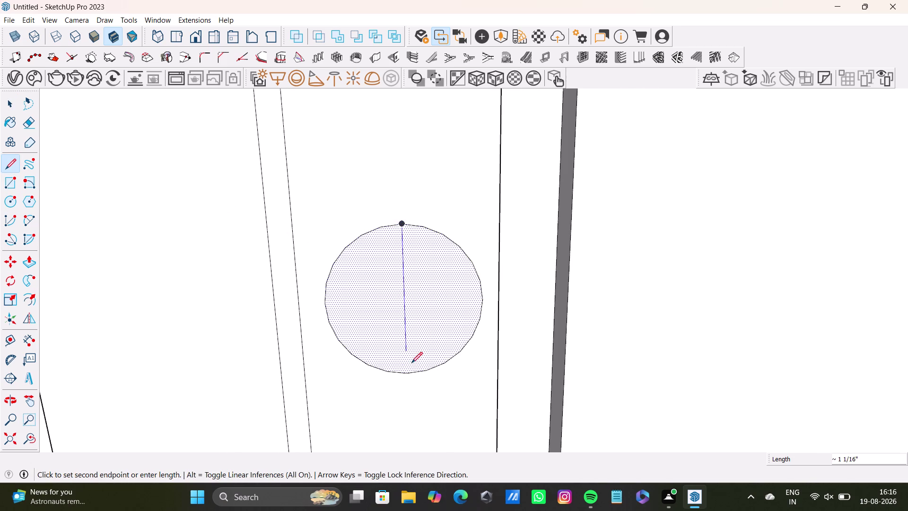
click(410, 372)
key(space)
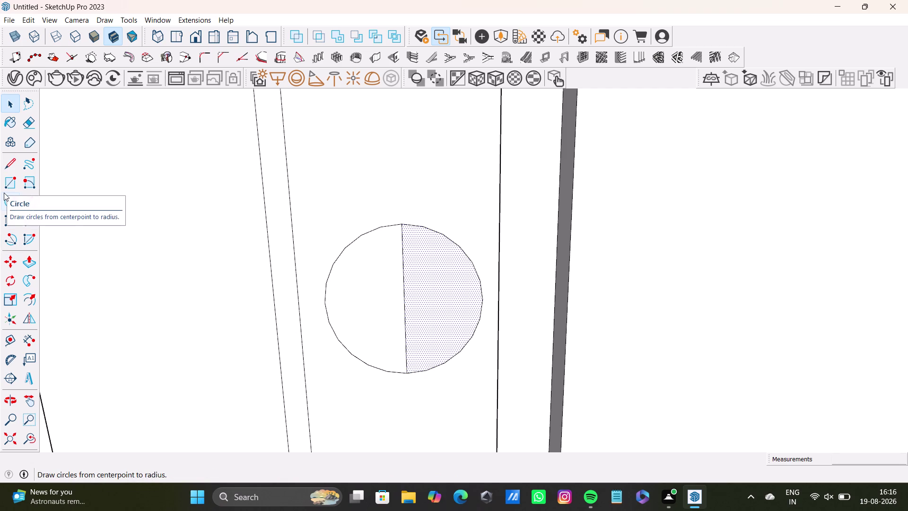
Add a second close vertical edge beside it to form the narrow groove.
click(4, 165)
scroll(up, 3)
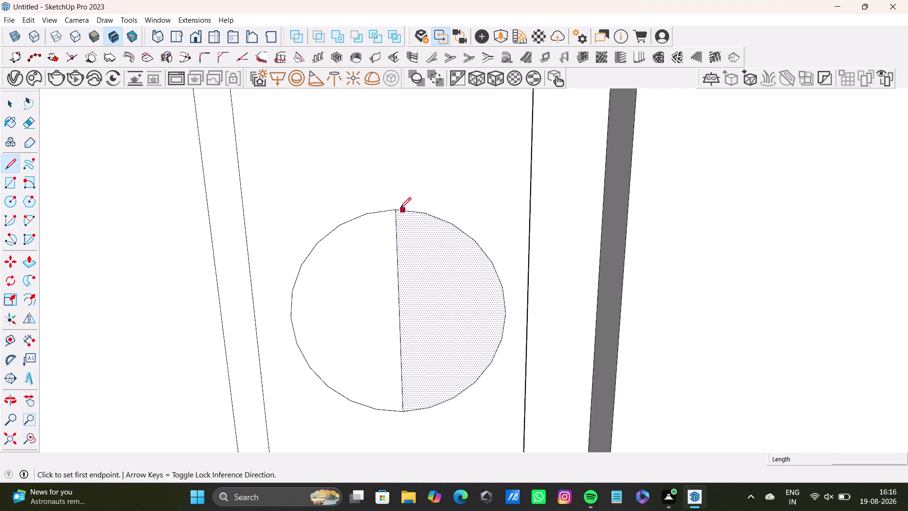
scroll(up, 3)
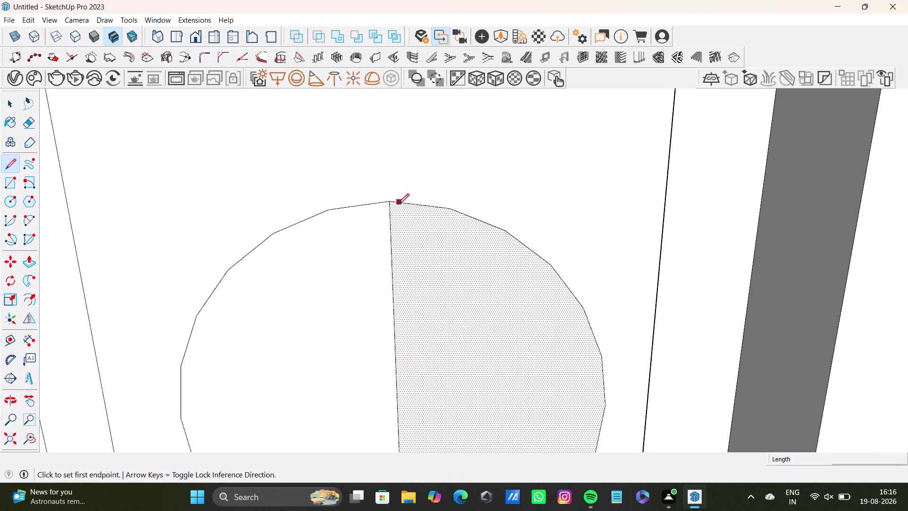
click(397, 205)
scroll(down, 3)
middle_drag(405, 363, 407, 249)
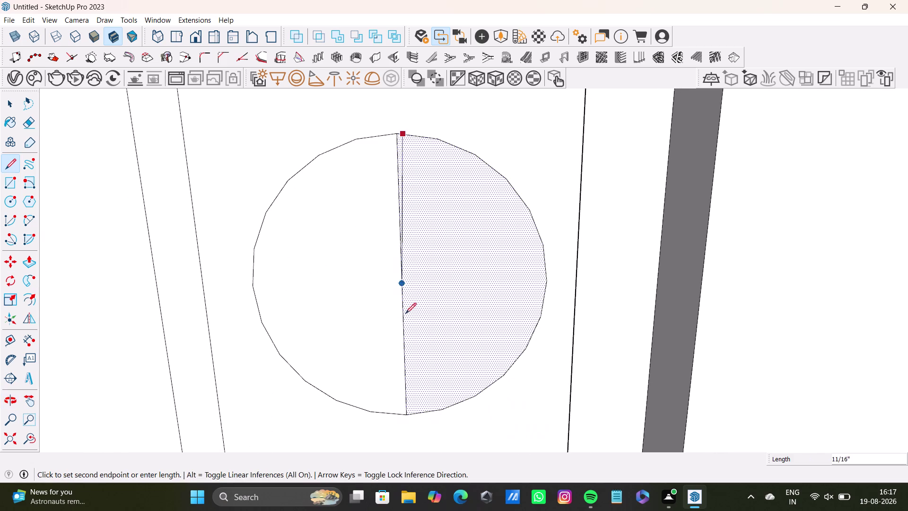
scroll(up, 3)
click(409, 427)
key(space)
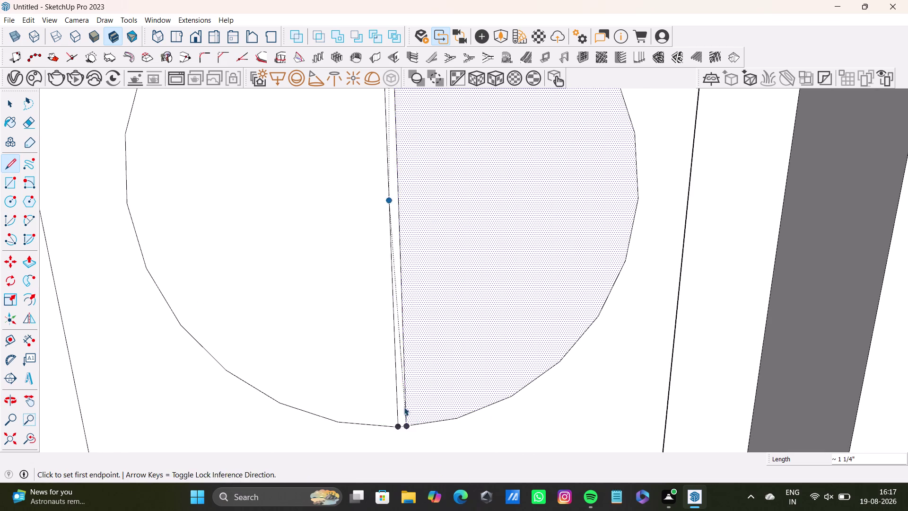
scroll(down, 3)
middle_drag(423, 267, 410, 364)
scroll(up, 3)
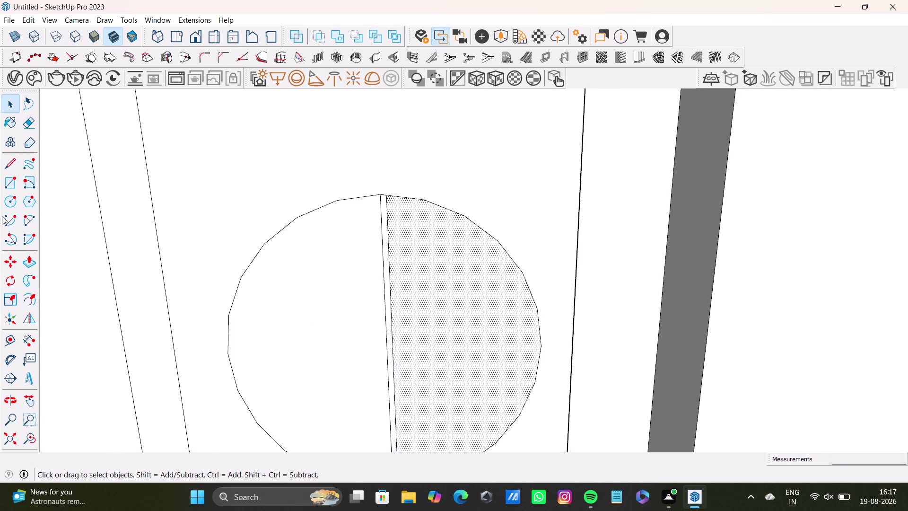
Draw a horizontal edge across the small circle's right half.
click(13, 166)
drag(395, 344, 399, 343)
click(539, 342)
key(space)
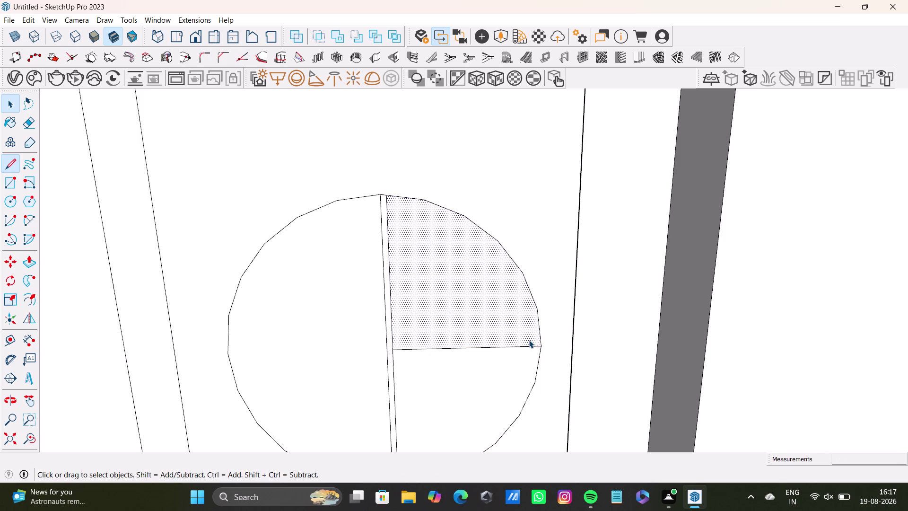
click(12, 162)
scroll(up, 3)
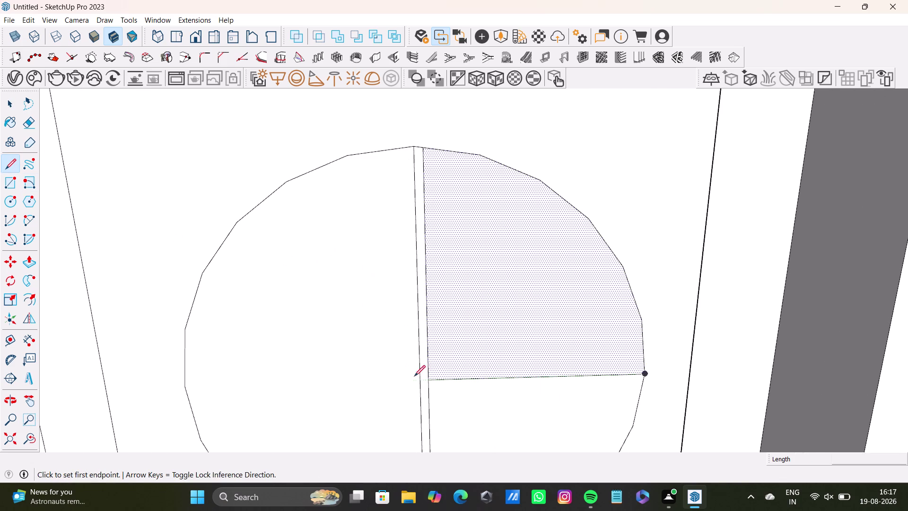
click(422, 380)
key(space)
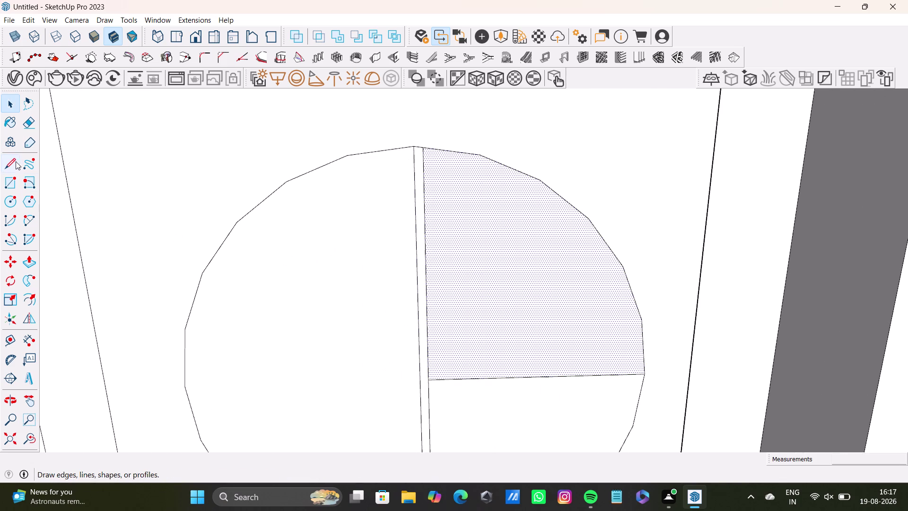
drag(14, 164, 23, 163)
scroll(up, 3)
scroll(down, 3)
middle_drag(451, 356, 445, 259)
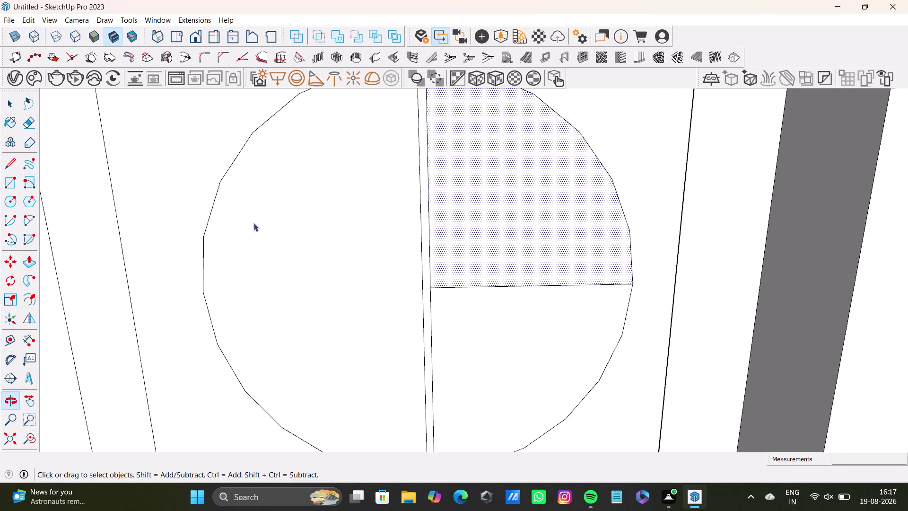
drag(9, 163, 25, 175)
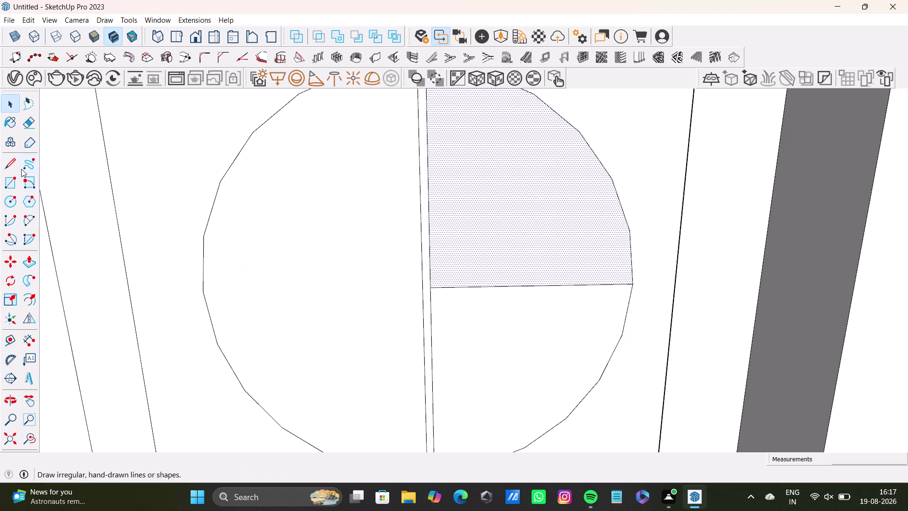
Draw a horizontal edge from the groove across the circle's left half.
click(15, 166)
scroll(up, 3)
click(425, 282)
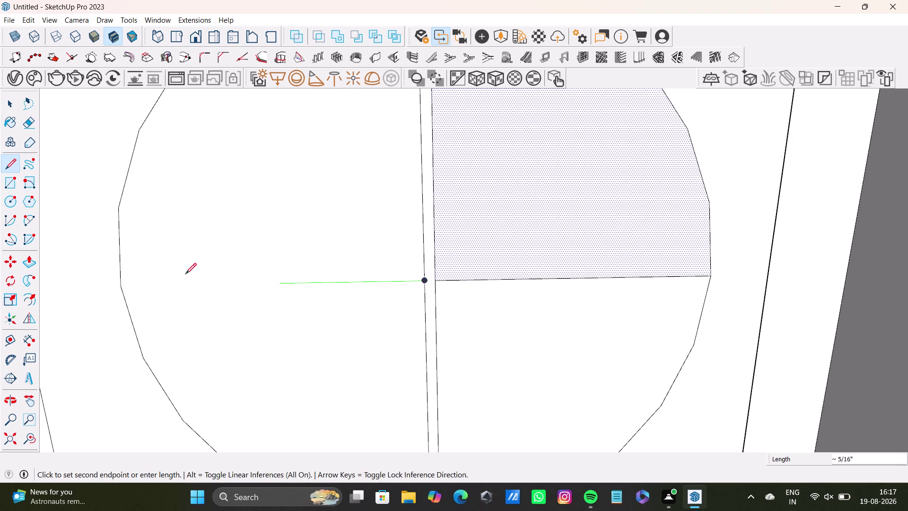
click(123, 284)
key(space)
scroll(down, 3)
middle_drag(309, 324, 321, 279)
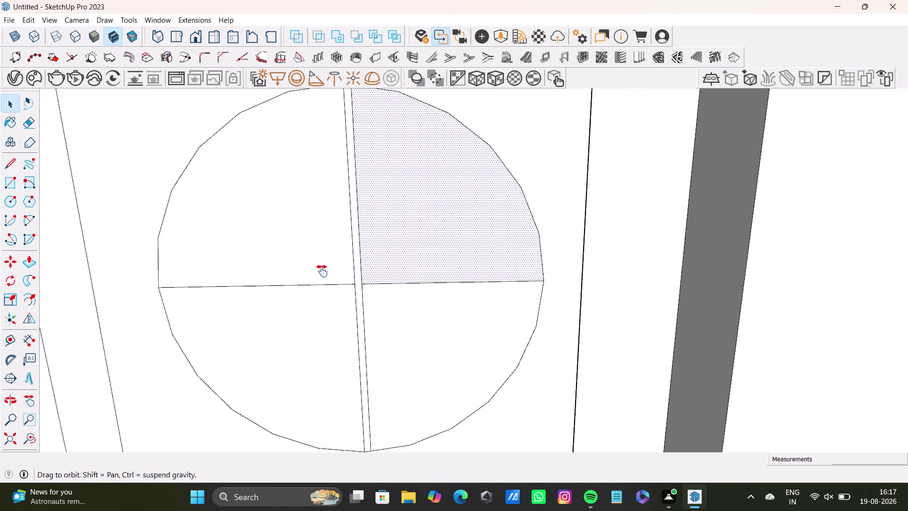
middle_drag(322, 280, 322, 265)
Draw a second parallel horizontal edge from the groove to the circle's rim.
click(5, 165)
scroll(up, 3)
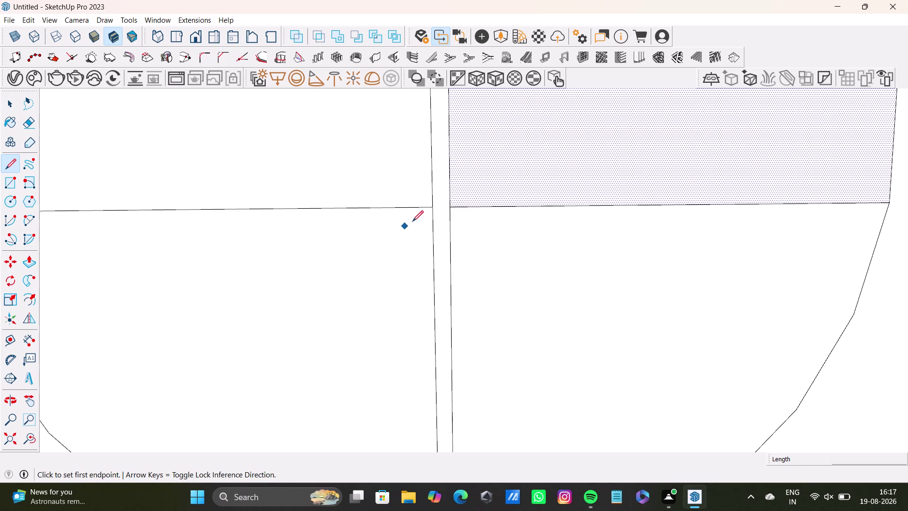
click(431, 219)
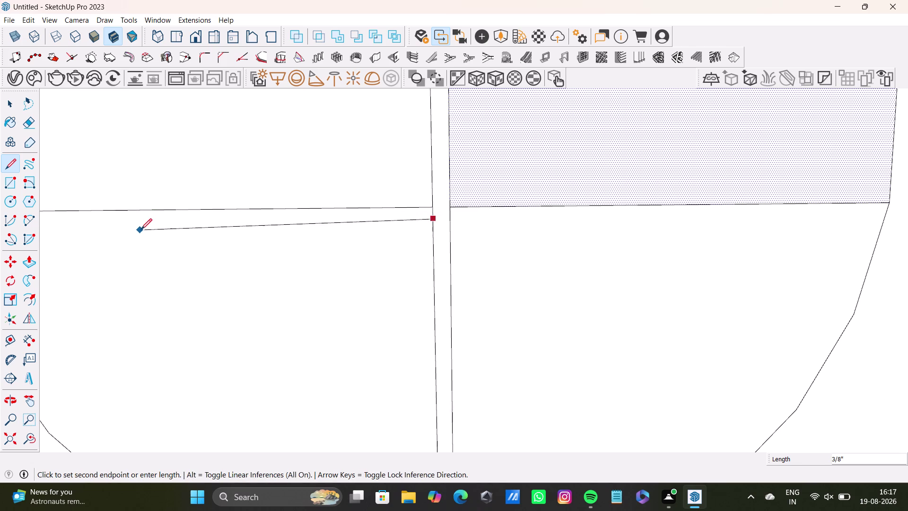
scroll(down, 3)
middle_drag(141, 228, 303, 236)
click(158, 234)
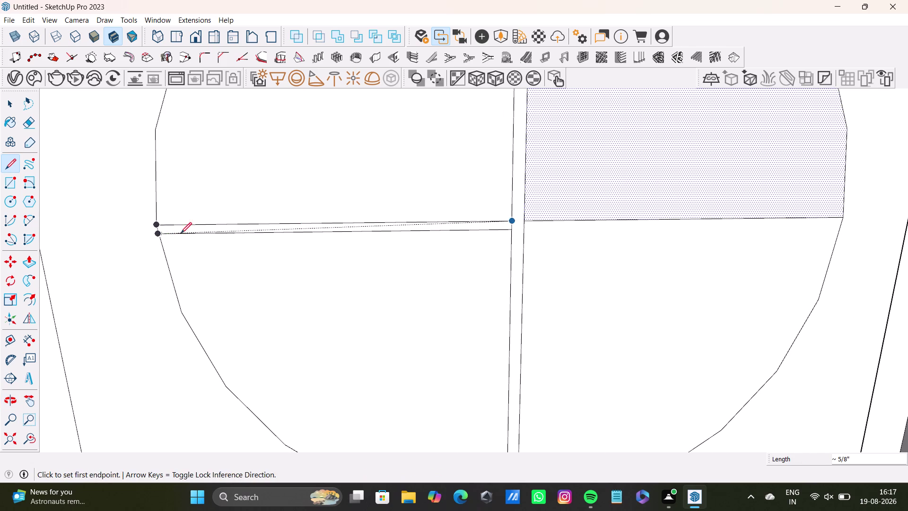
key(space)
scroll(down, 3)
middle_drag(394, 265, 284, 277)
Draw a line across the panel face to close the groove strip, then select the strip.
click(9, 165)
scroll(up, 3)
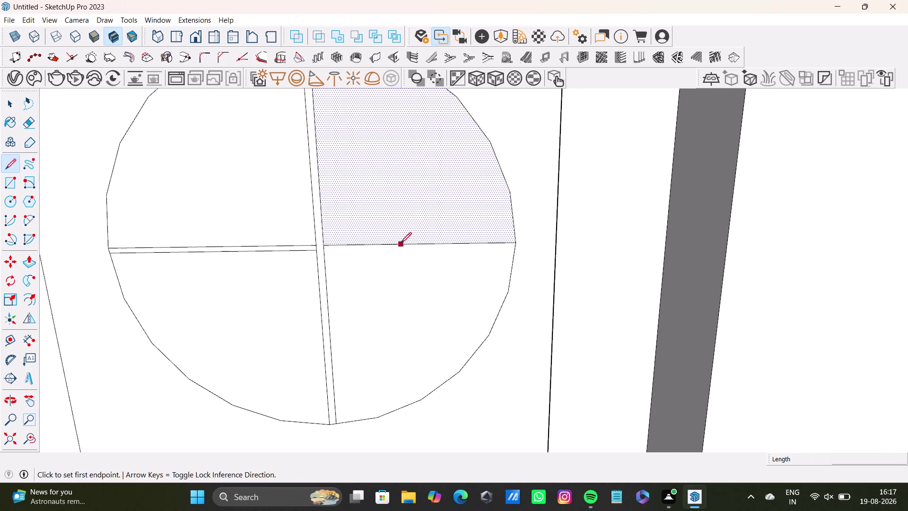
scroll(up, 3)
click(260, 245)
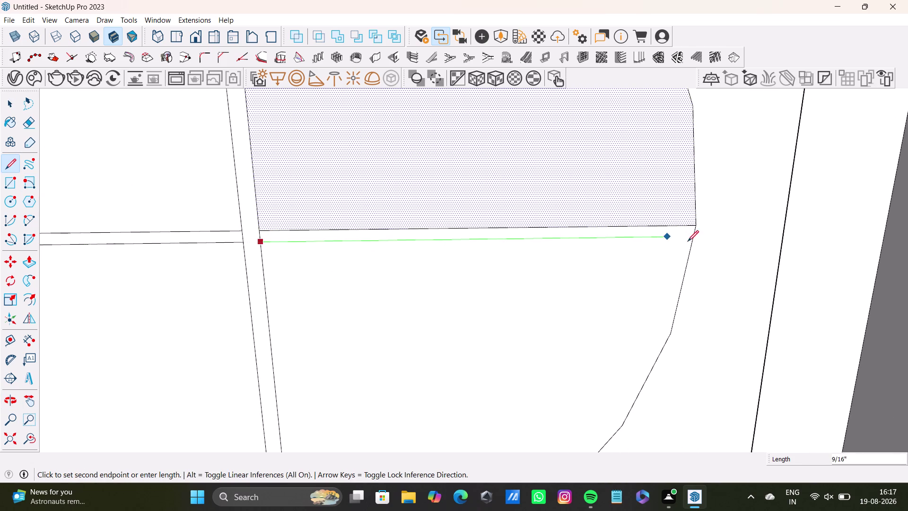
click(693, 240)
key(space)
scroll(down, 3)
middle_drag(426, 242, 458, 235)
scroll(up, 3)
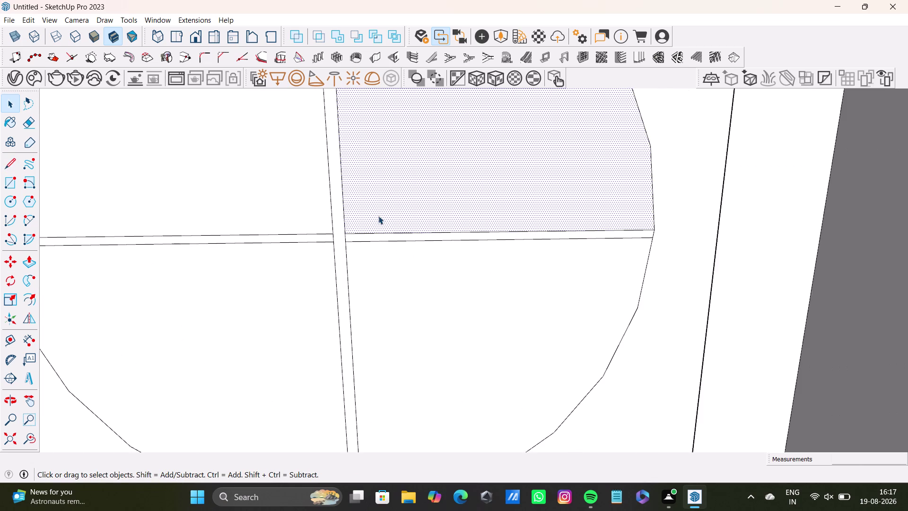
scroll(up, 3)
key(space)
click(336, 231)
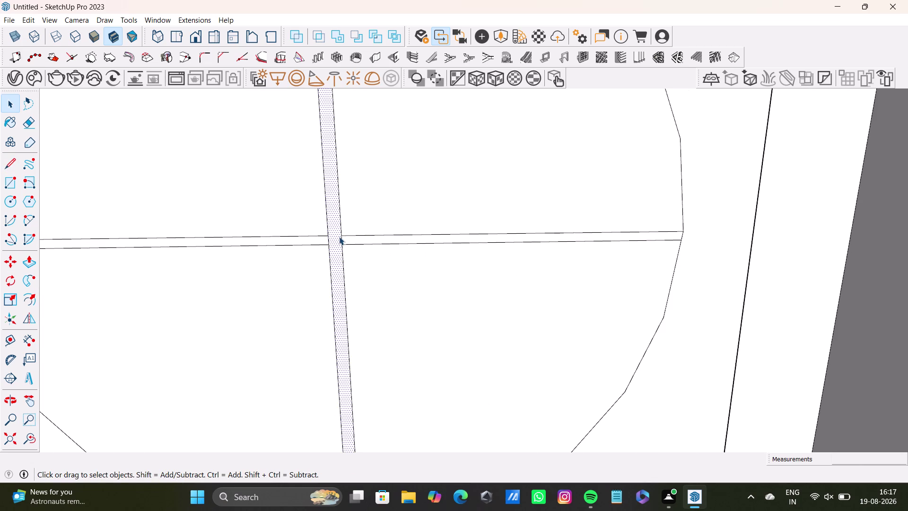
key(p)
click(339, 237)
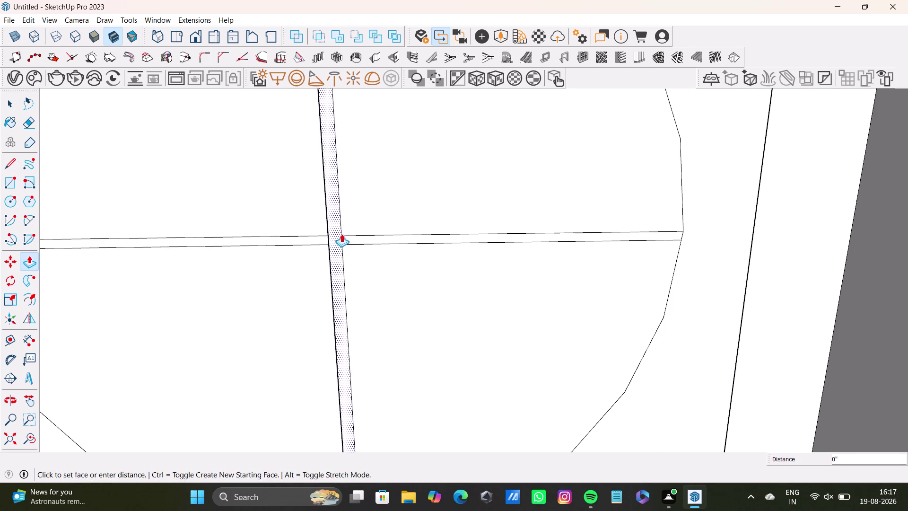
scroll(up, 3)
drag(337, 231, 337, 225)
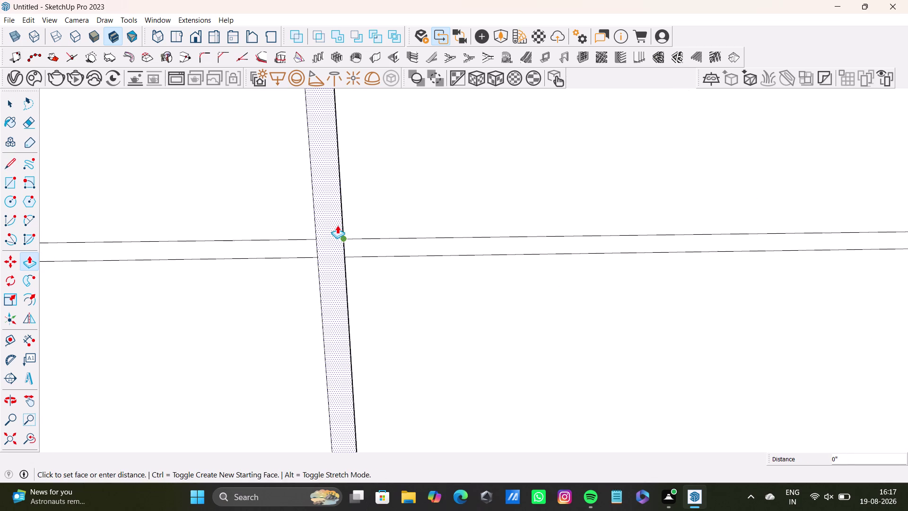
drag(337, 226, 339, 222)
click(336, 225)
drag(332, 228, 332, 224)
drag(332, 224, 334, 221)
key(space)
middle_drag(336, 235, 331, 276)
click(334, 254)
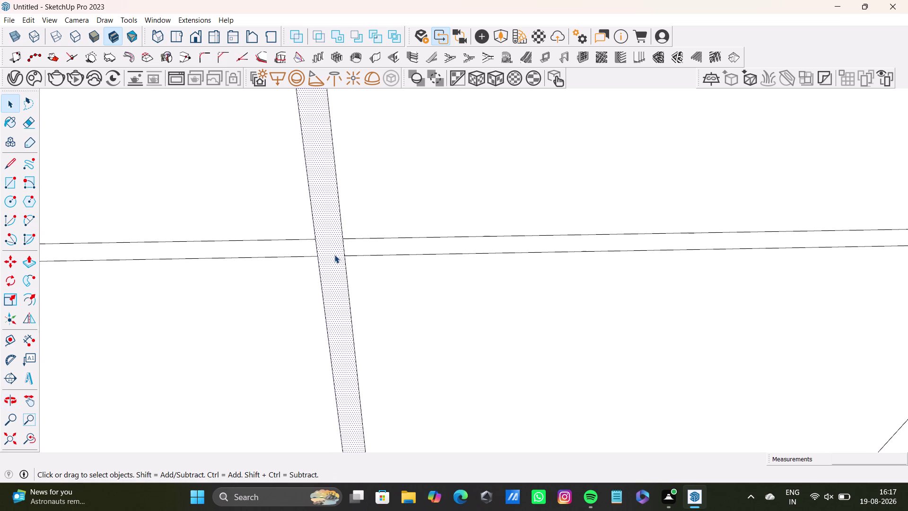
key(p)
drag(335, 255, 338, 247)
key(space)
click(334, 247)
scroll(up, 3)
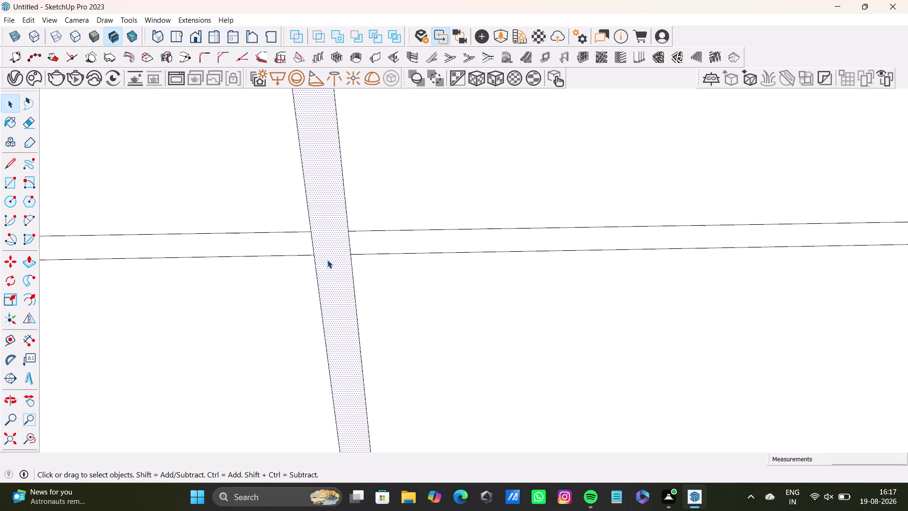
scroll(up, 3)
middle_drag(329, 255, 297, 277)
click(334, 234)
key(p)
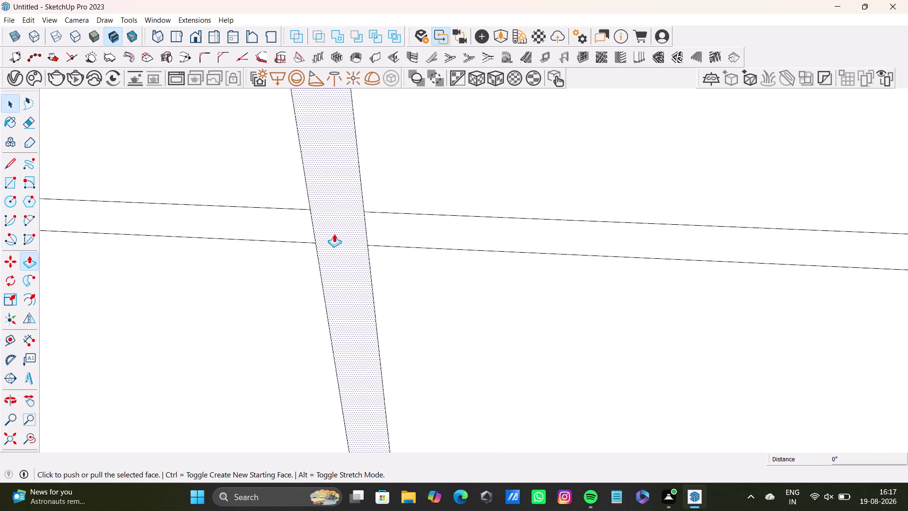
drag(334, 234, 342, 227)
key(space)
scroll(down, 3)
middle_drag(324, 248, 455, 241)
scroll(down, 3)
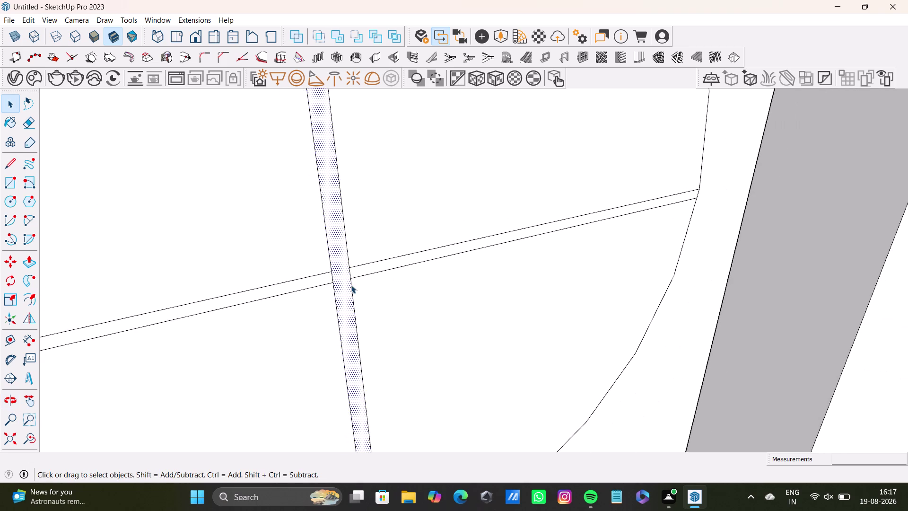
key(space)
click(366, 270)
key(p)
drag(367, 270, 365, 268)
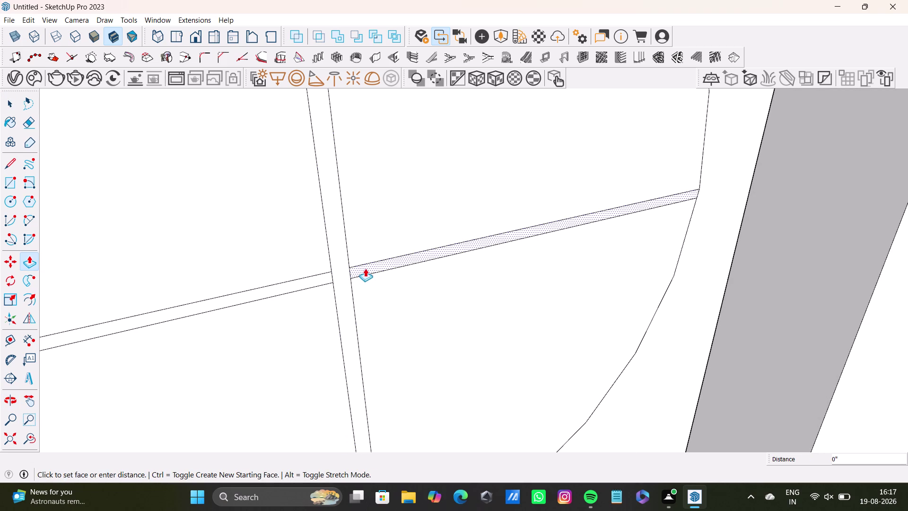
drag(365, 269, 361, 265)
scroll(up, 3)
middle_drag(390, 269, 331, 361)
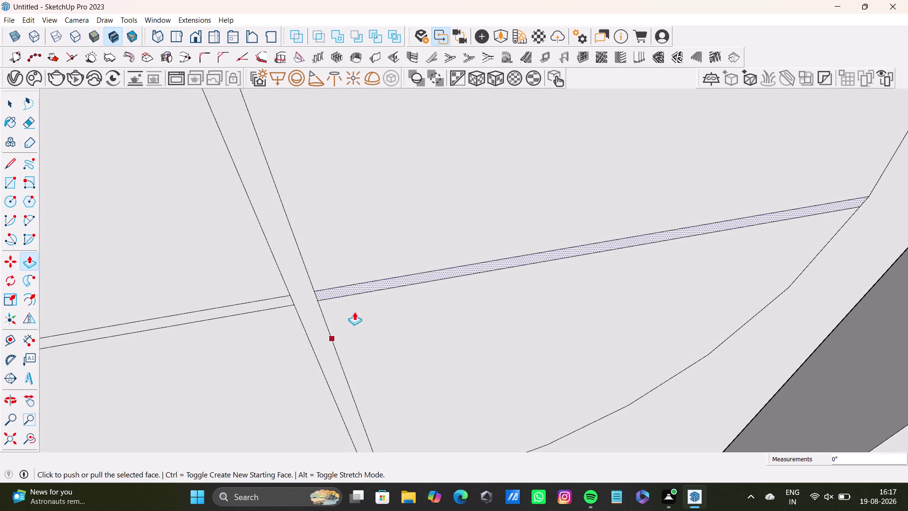
drag(351, 289, 344, 264)
scroll(up, 3)
drag(344, 285, 344, 304)
key(ctrl+z)
key(ctrl+z)
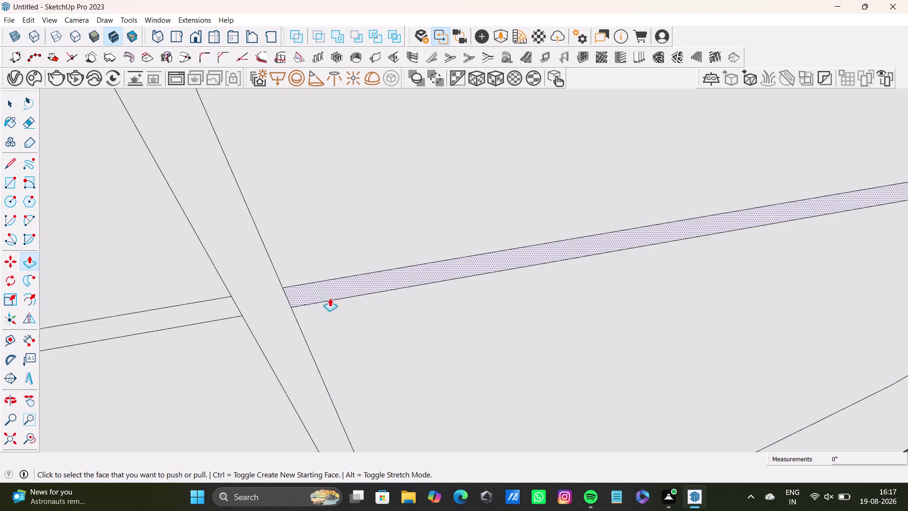
drag(324, 290, 322, 285)
key(space)
click(273, 291)
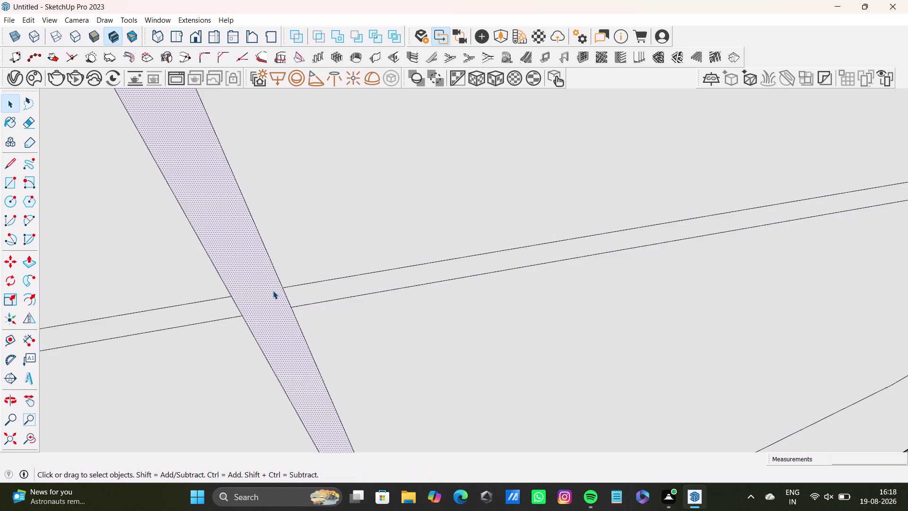
key(p)
drag(273, 291, 273, 272)
scroll(down, 3)
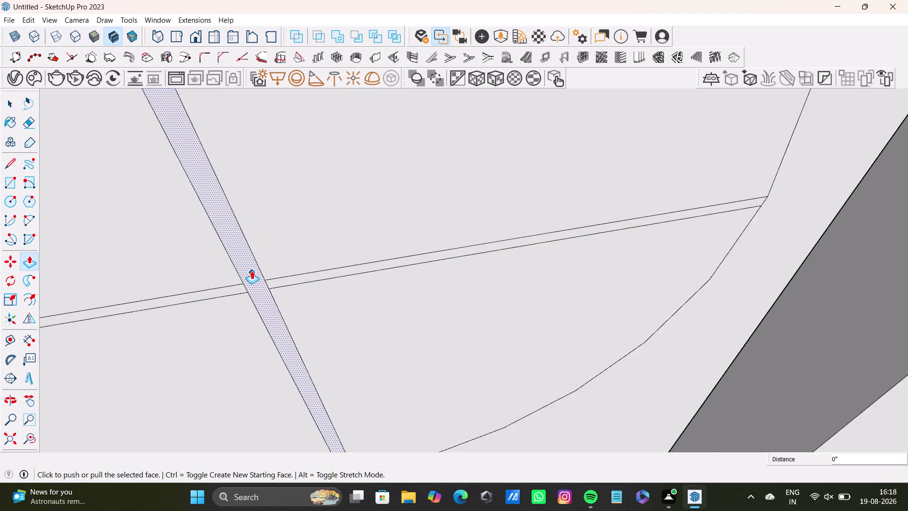
scroll(down, 3)
middle_drag(244, 255, 399, 315)
Push the vertical groove strip 1/16" into the top panel.
scroll(down, 3)
click(349, 255)
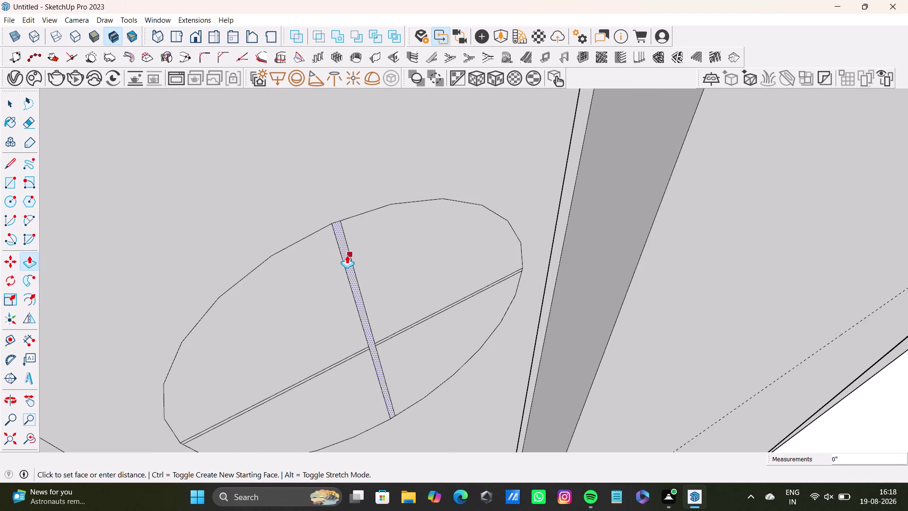
scroll(up, 3)
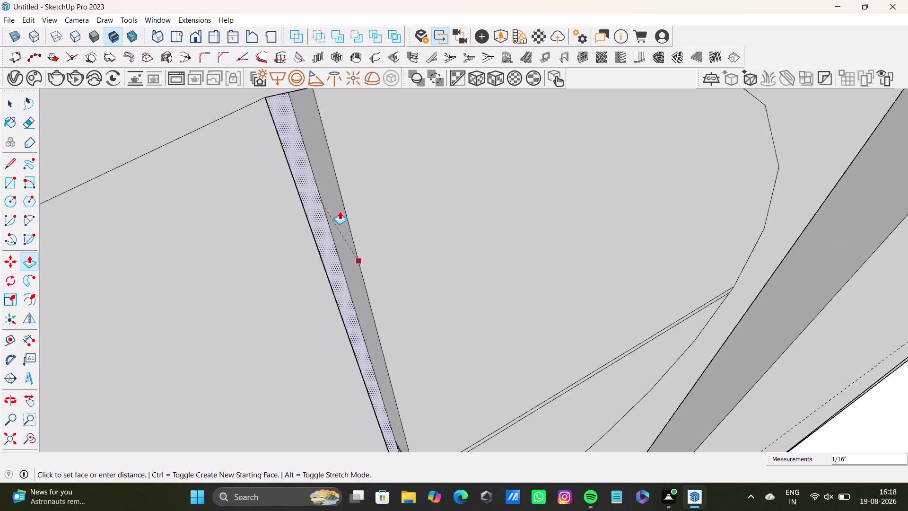
scroll(up, 3)
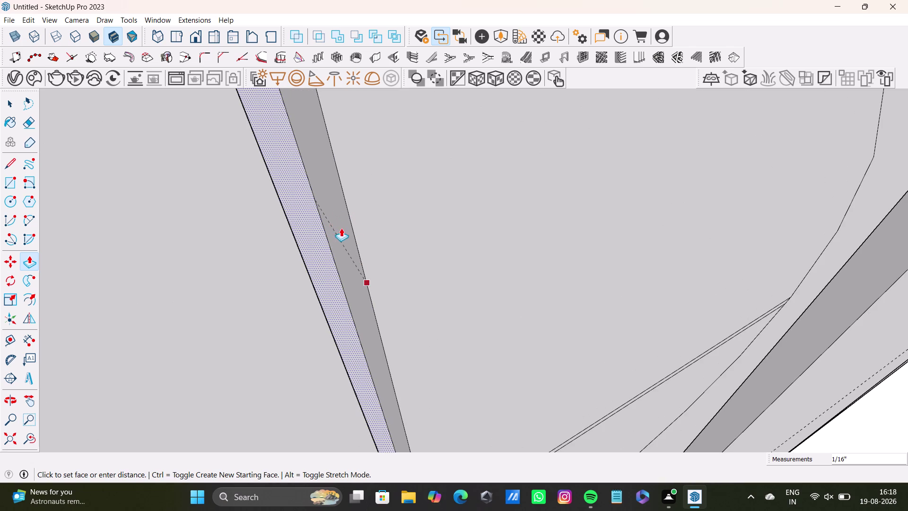
scroll(up, 3)
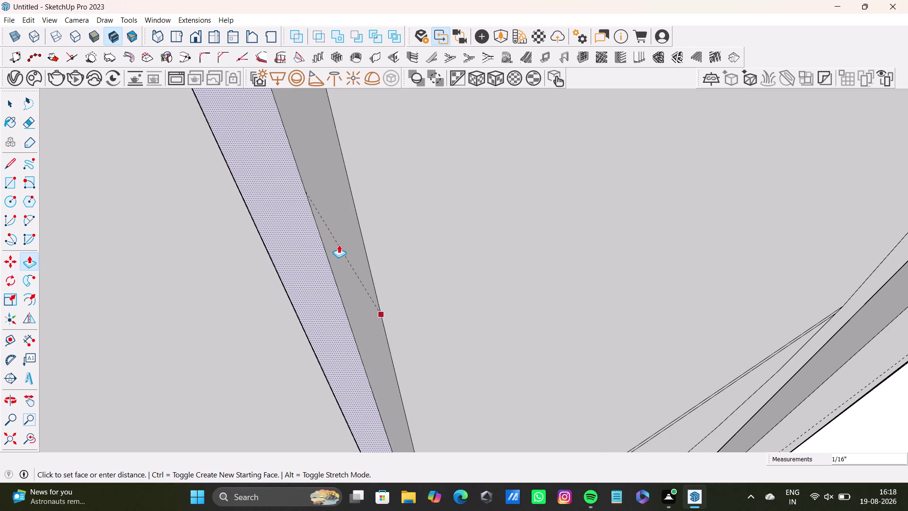
click(343, 246)
drag(333, 247, 325, 242)
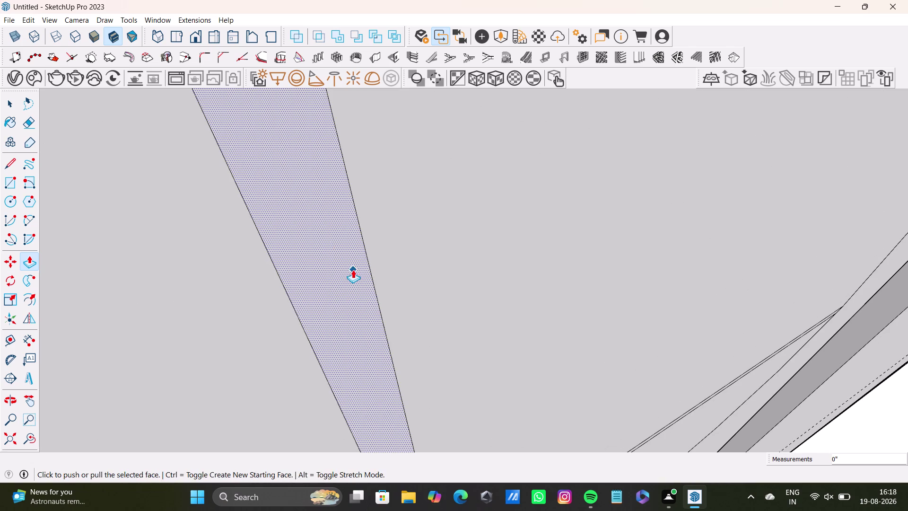
Orbit around the top panel to check the recessed vertical groove.
middle_drag(352, 269, 243, 252)
key(space)
click(351, 217)
key(p)
drag(351, 217, 343, 196)
middle_drag(343, 235, 439, 234)
drag(317, 235, 281, 200)
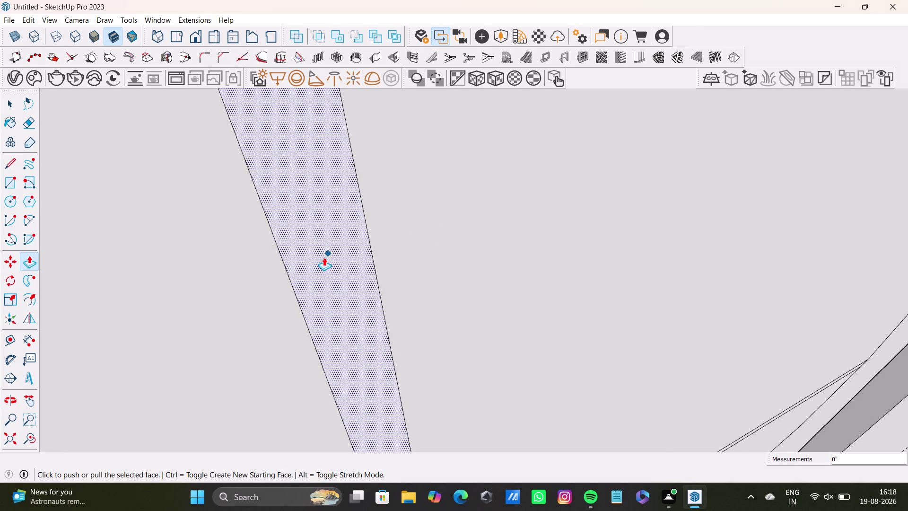
scroll(down, 3)
middle_drag(324, 250, 313, 158)
drag(313, 158, 306, 135)
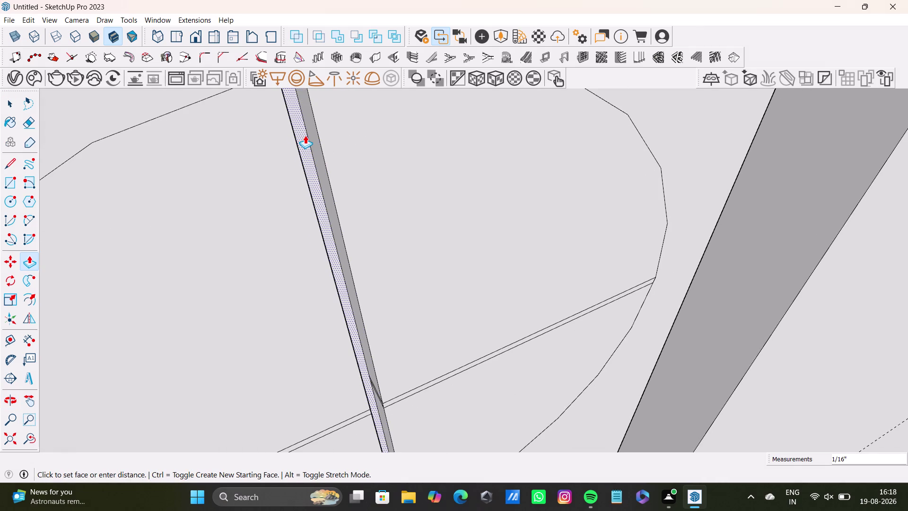
drag(305, 135, 305, 136)
scroll(down, 3)
middle_drag(365, 307, 399, 247)
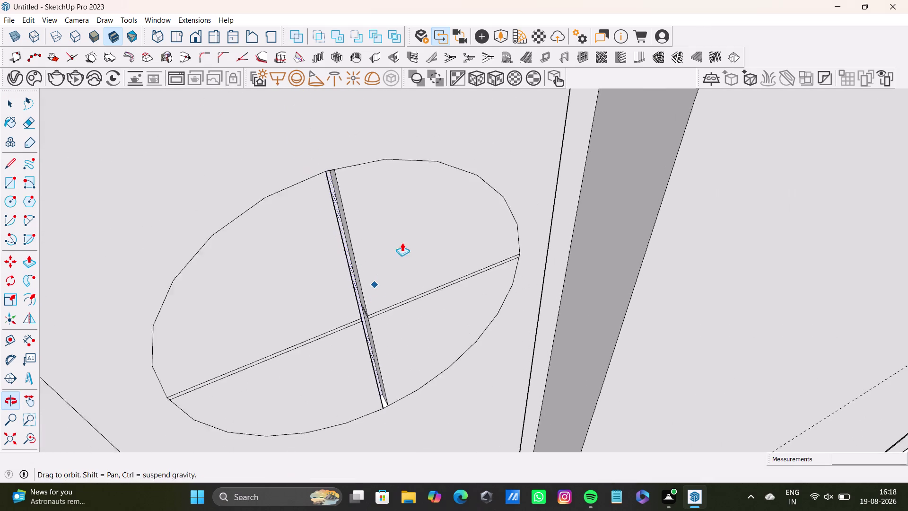
middle_drag(400, 248, 402, 242)
scroll(up, 3)
Recess the horizontal groove strip by the same 1/16" depth with a double-click.
key(space)
click(386, 275)
click(387, 271)
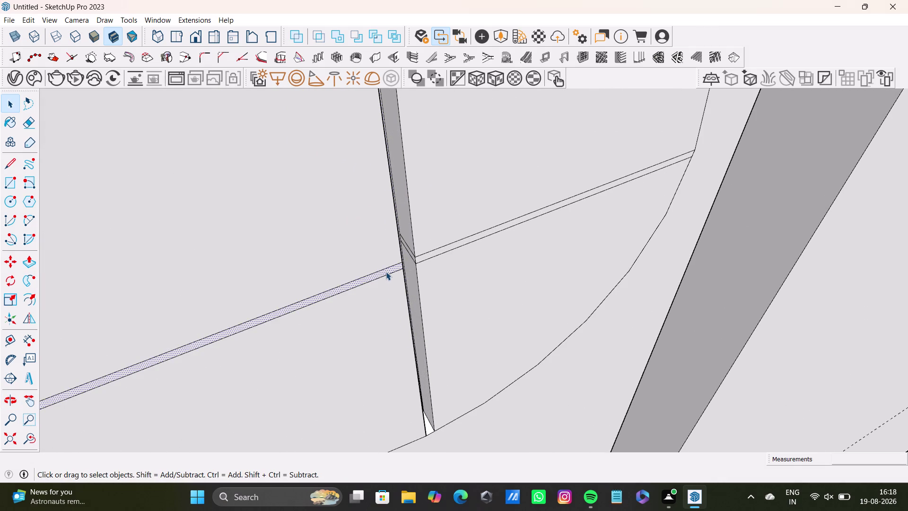
key(p)
click(386, 271)
scroll(up, 3)
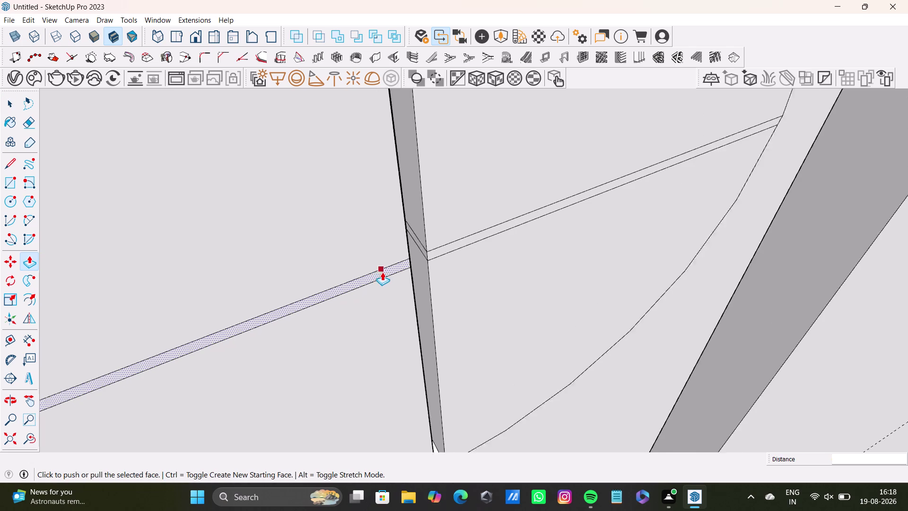
scroll(up, 3)
drag(397, 269, 388, 261)
scroll(up, 3)
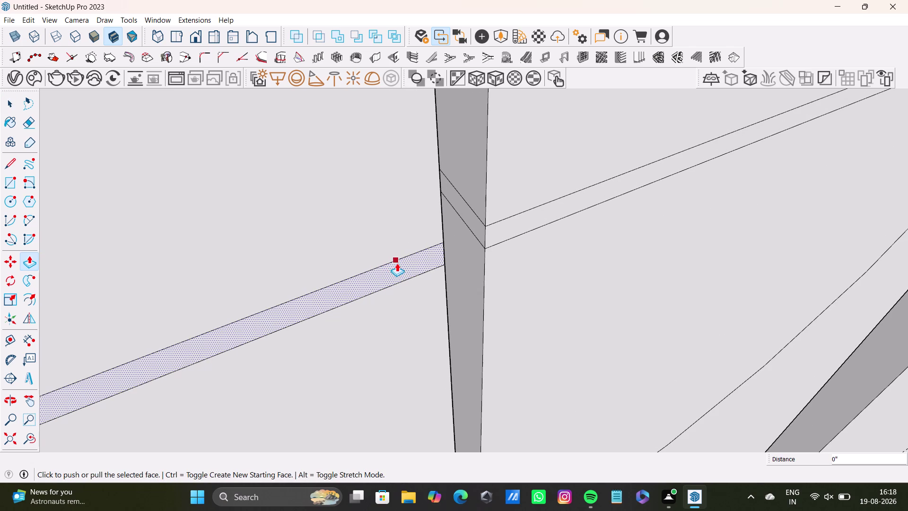
key(space)
double_click(397, 266)
key(p)
drag(397, 267, 386, 263)
drag(396, 270, 369, 253)
Orbit the model to look over the door handles.
scroll(down, 3)
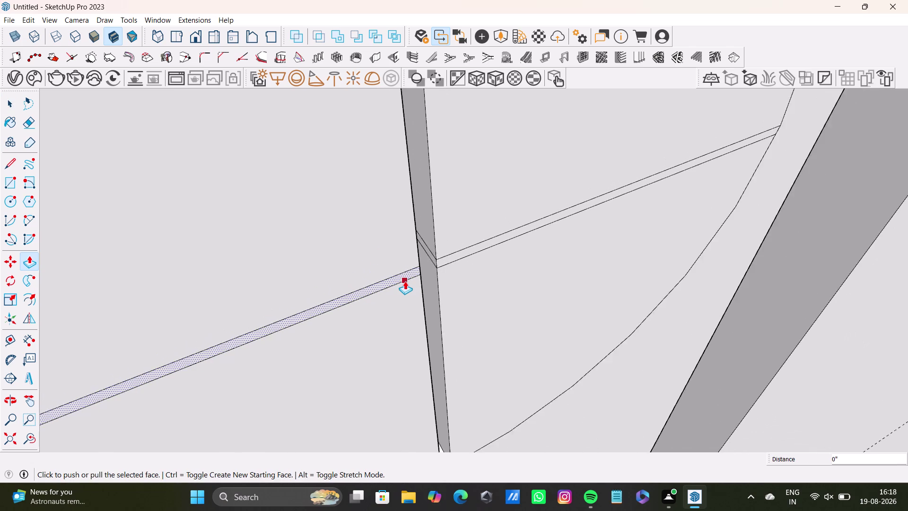
scroll(down, 3)
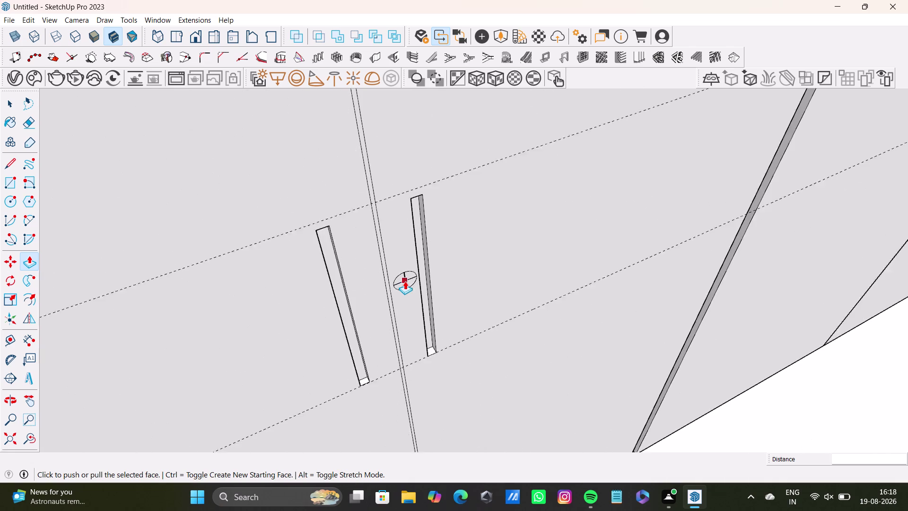
scroll(down, 3)
middle_drag(461, 304, 331, 211)
scroll(down, 3)
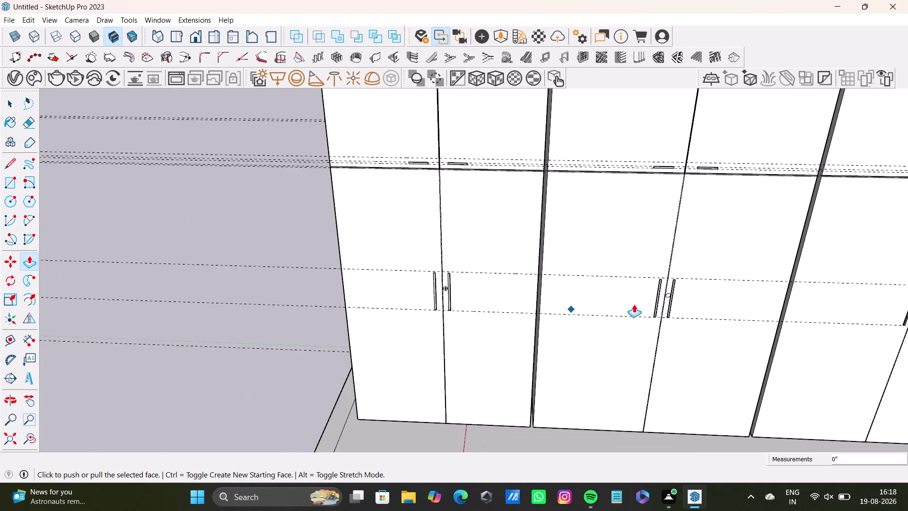
middle_drag(634, 304, 443, 264)
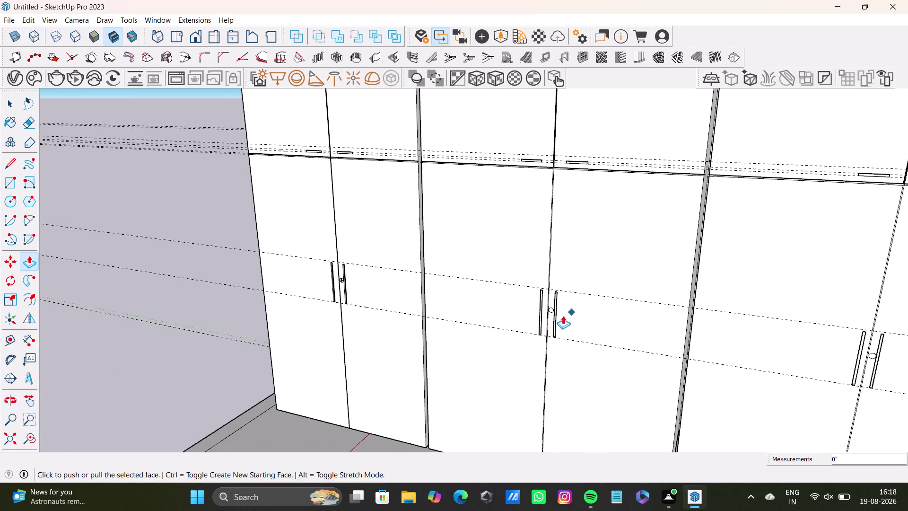
middle_drag(568, 317, 688, 308)
scroll(up, 3)
Draw two close vertical lines across a round door handle circle.
key(space)
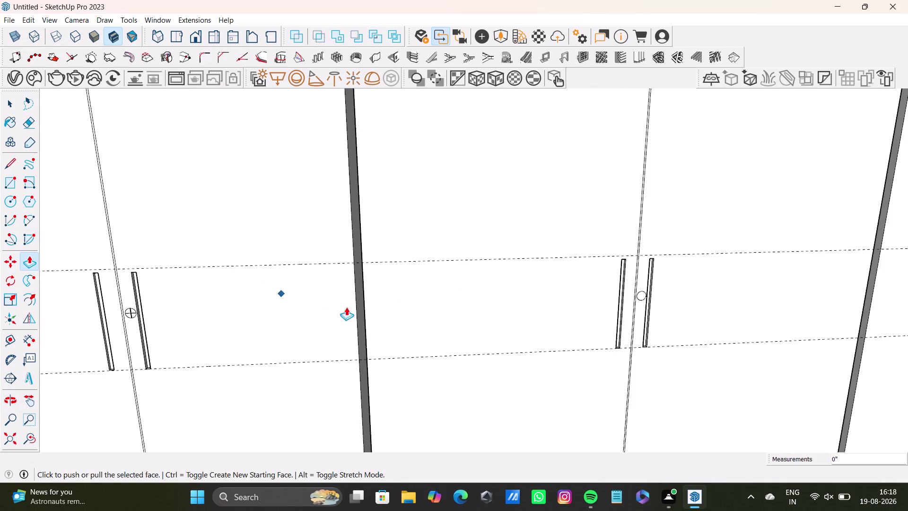
scroll(up, 3)
middle_drag(640, 296, 543, 259)
scroll(up, 3)
middle_drag(549, 260, 523, 259)
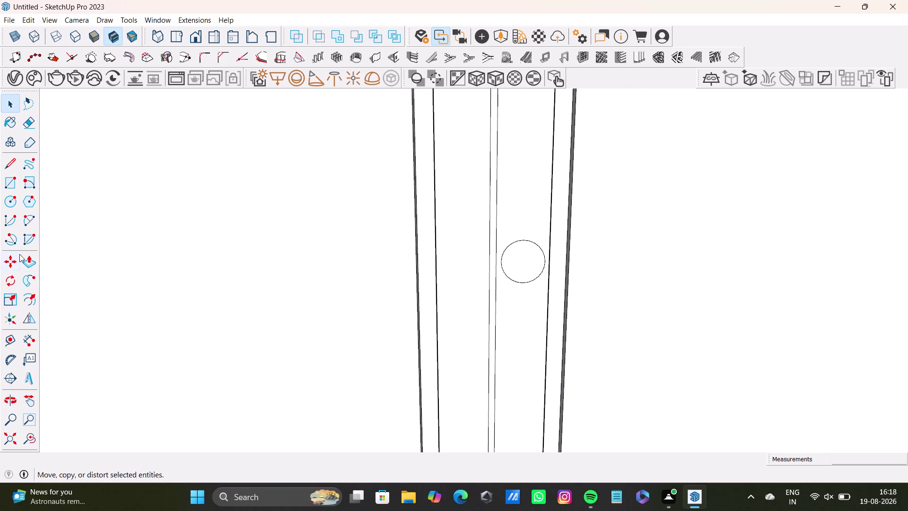
click(11, 163)
scroll(up, 3)
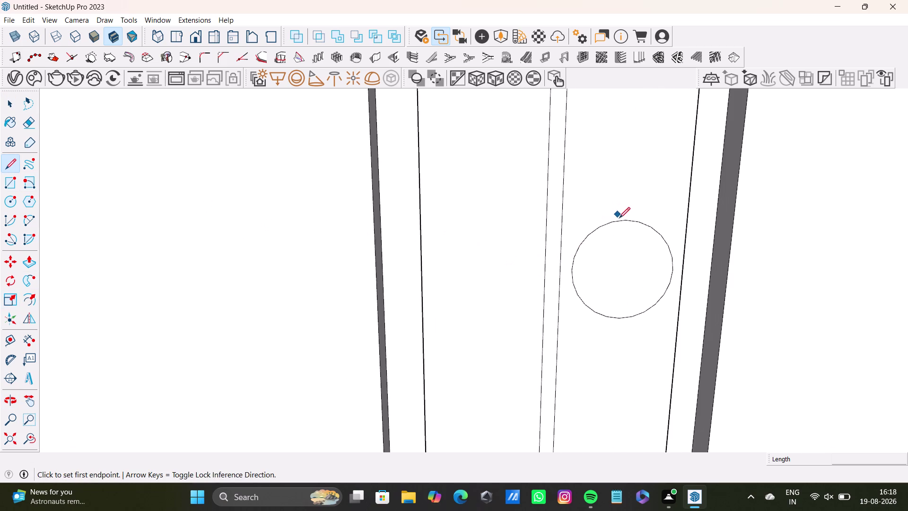
click(624, 221)
click(623, 316)
key(space)
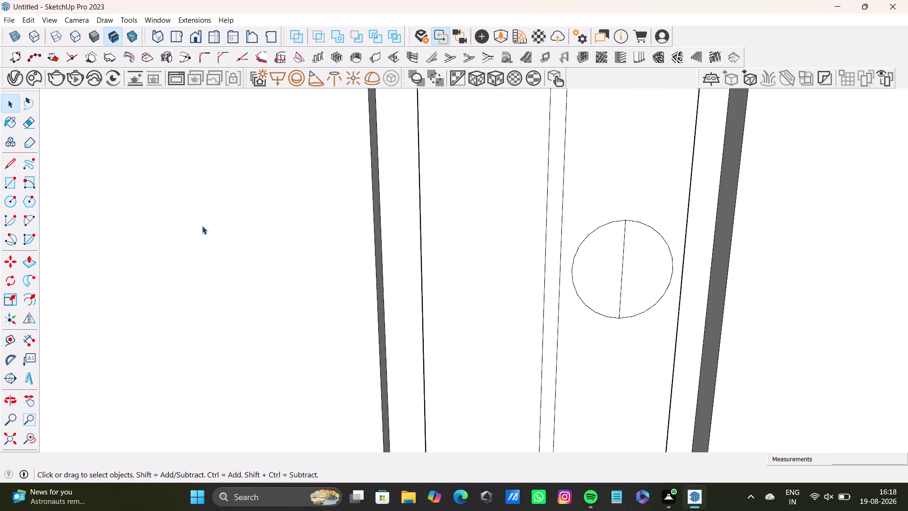
click(11, 164)
scroll(up, 3)
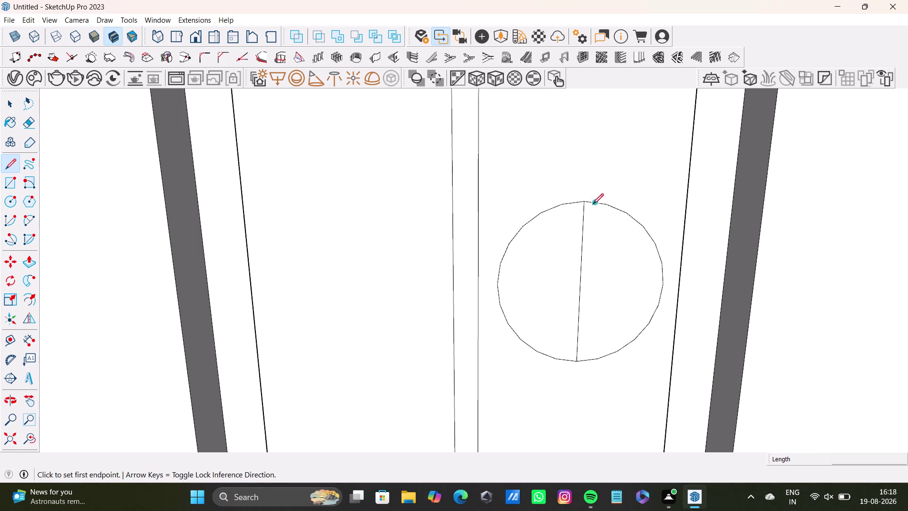
scroll(up, 3)
click(591, 201)
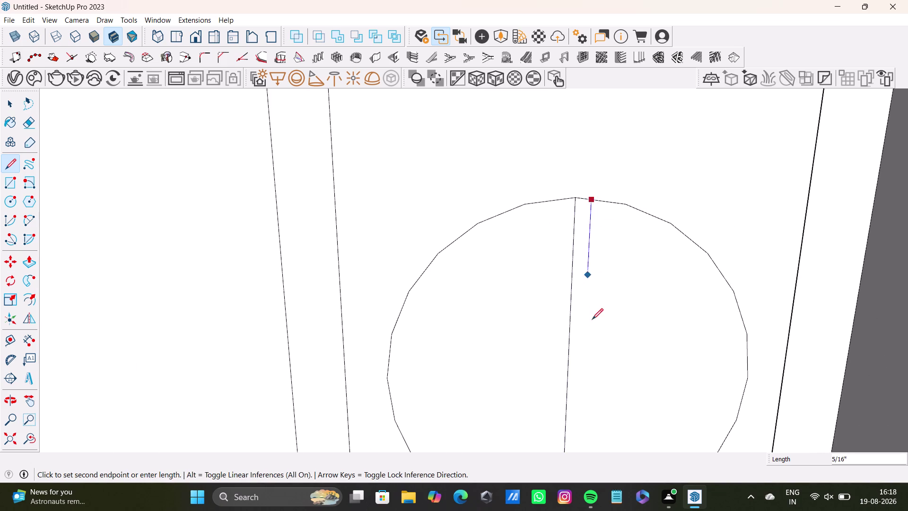
scroll(down, 3)
middle_drag(592, 337, 584, 229)
click(573, 356)
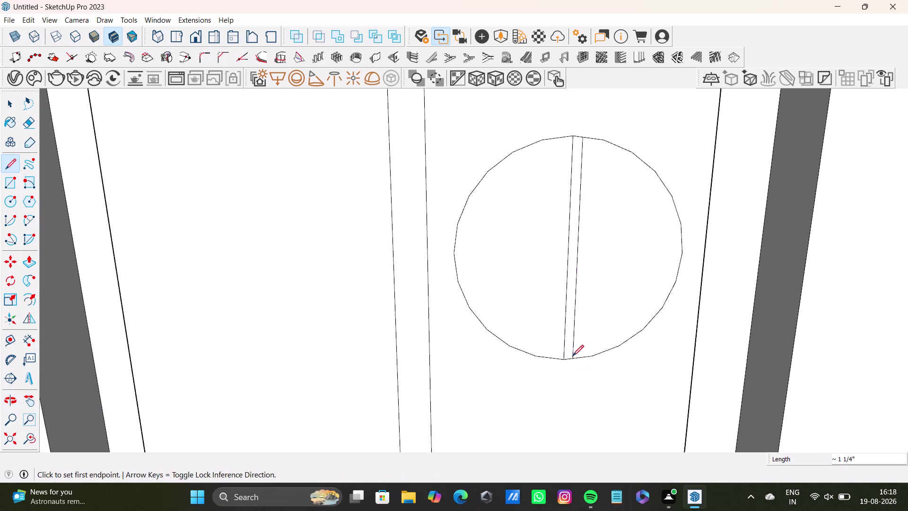
Raise the thin strip between the two lines out of the door face.
key(space)
click(572, 278)
key(p)
drag(571, 278, 571, 274)
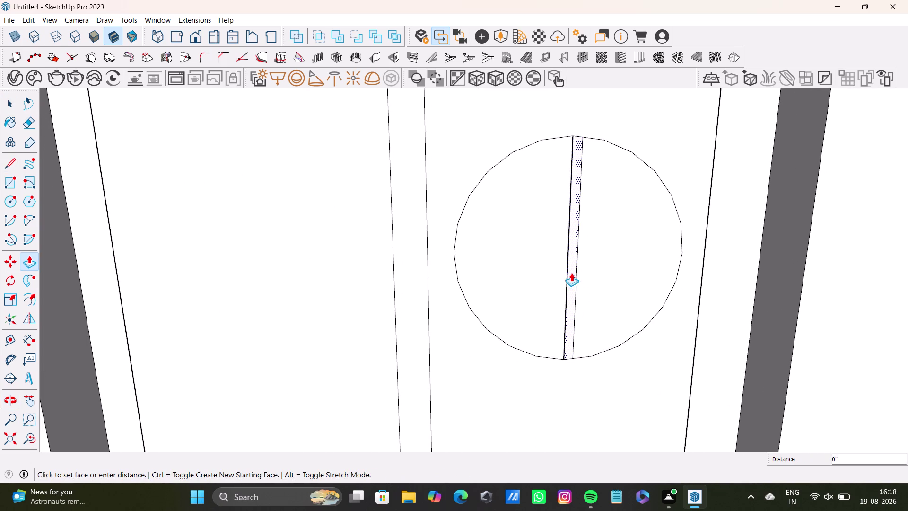
drag(571, 274, 573, 271)
key(space)
Pull the strip further outward to form the handle's raised bar.
scroll(down, 3)
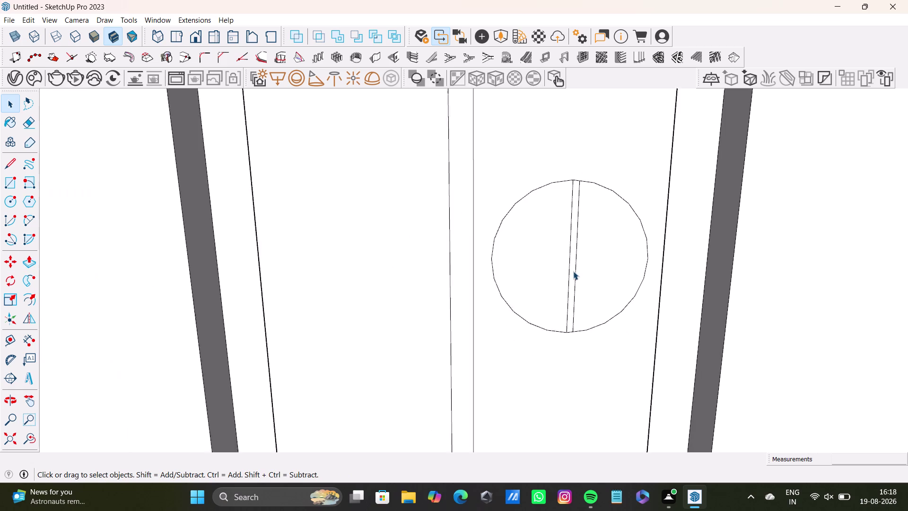
click(573, 272)
key(p)
drag(574, 272, 572, 268)
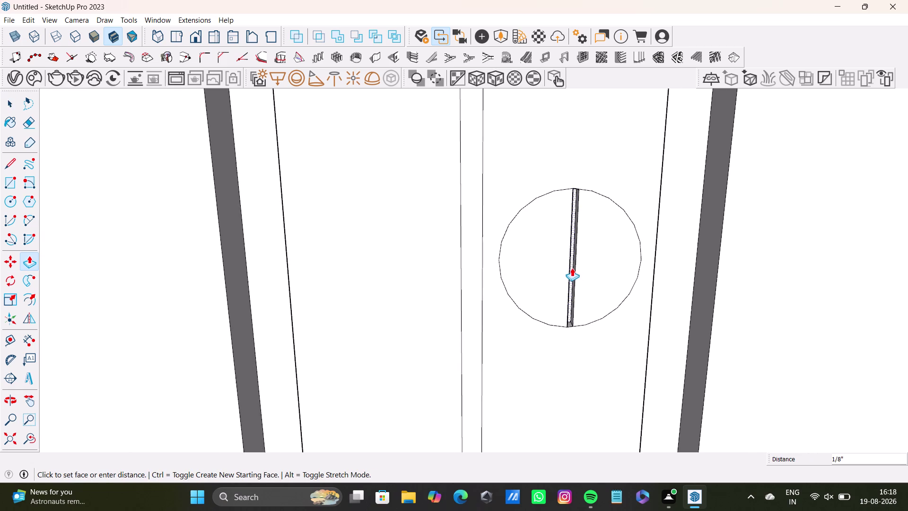
drag(572, 268, 571, 267)
key(space)
scroll(down, 3)
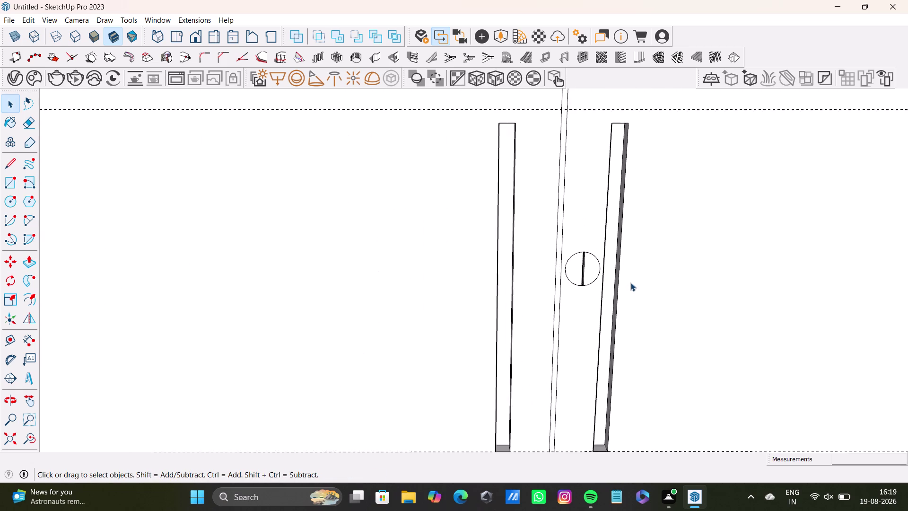
scroll(down, 3)
middle_drag(669, 301, 346, 282)
scroll(down, 3)
middle_drag(549, 287, 333, 280)
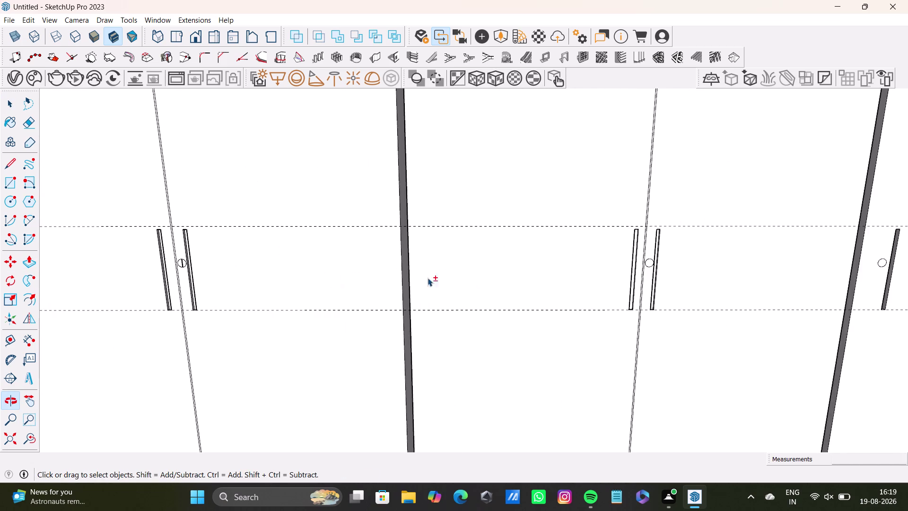
Draw two vertical lines across the next handle circle.
scroll(up, 3)
middle_drag(652, 265, 513, 282)
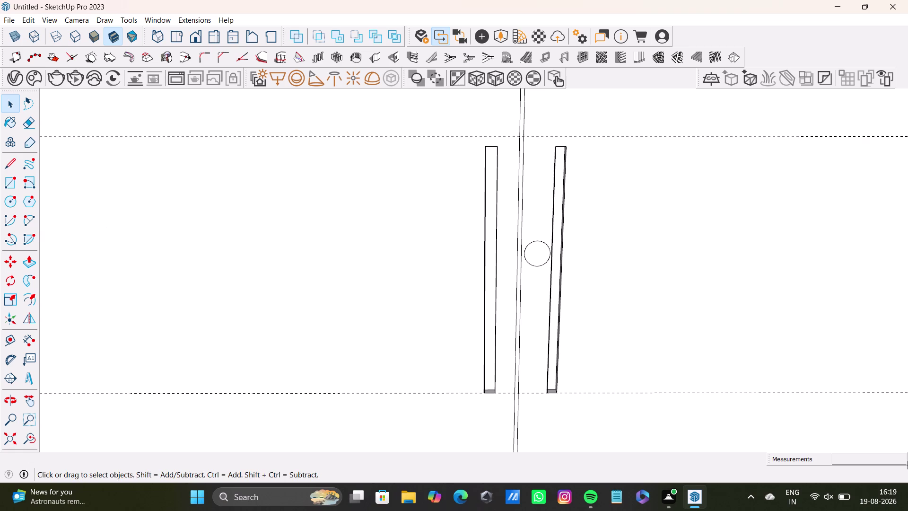
click(8, 164)
scroll(up, 3)
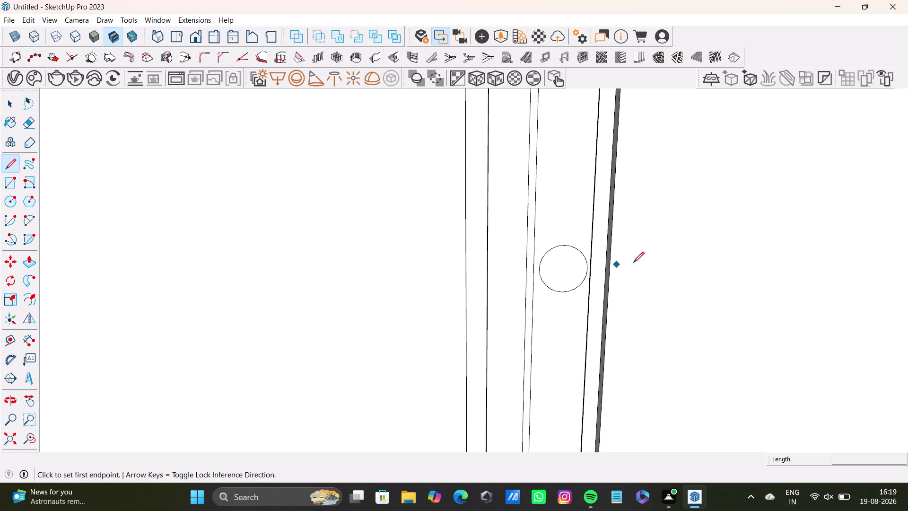
scroll(up, 3)
click(567, 243)
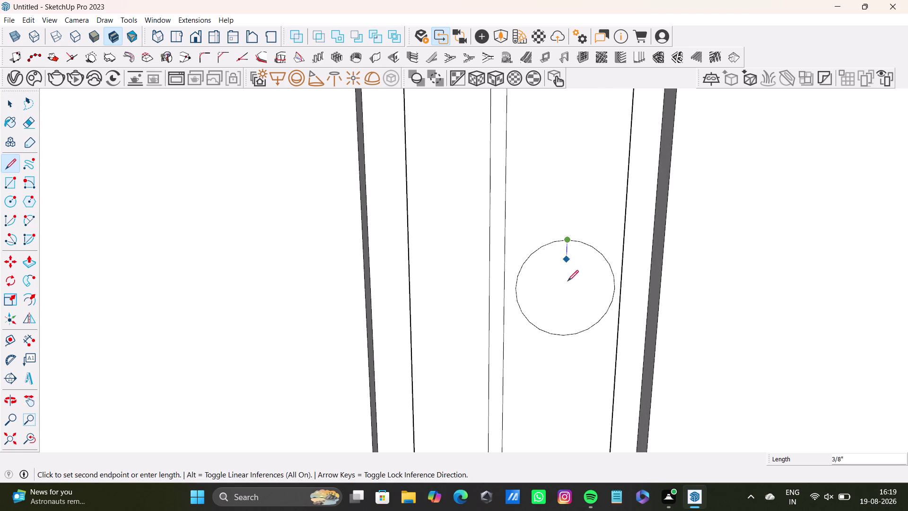
click(566, 334)
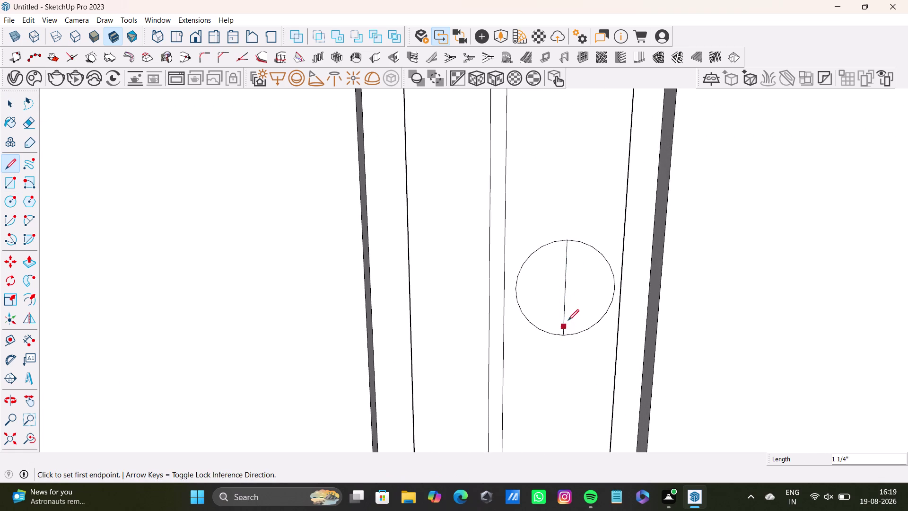
key(space)
click(13, 166)
scroll(up, 3)
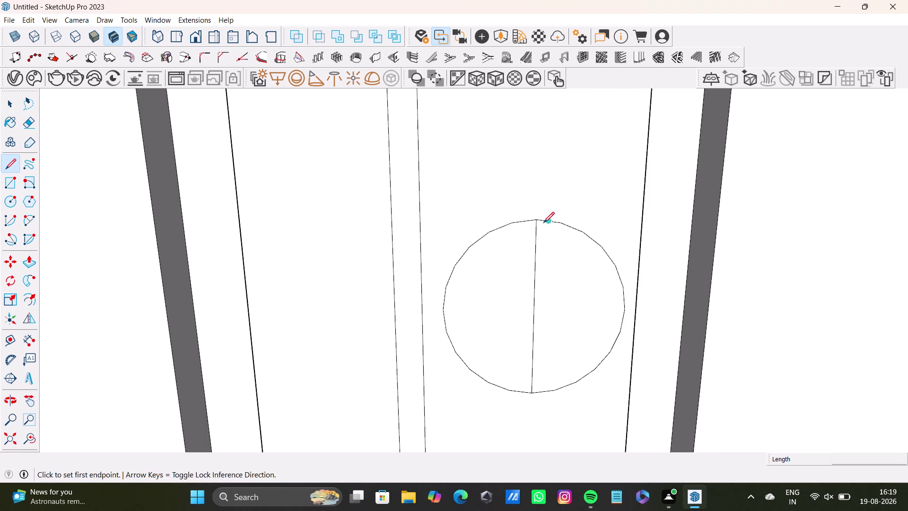
click(544, 221)
click(544, 391)
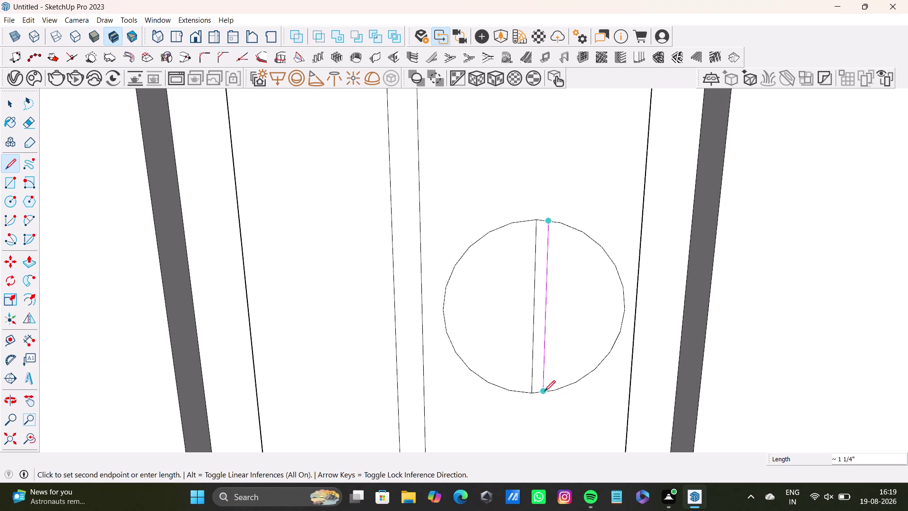
key(space)
click(537, 338)
Pull the strip between those lines outward into a raised handle bar.
key(p)
drag(539, 341, 538, 341)
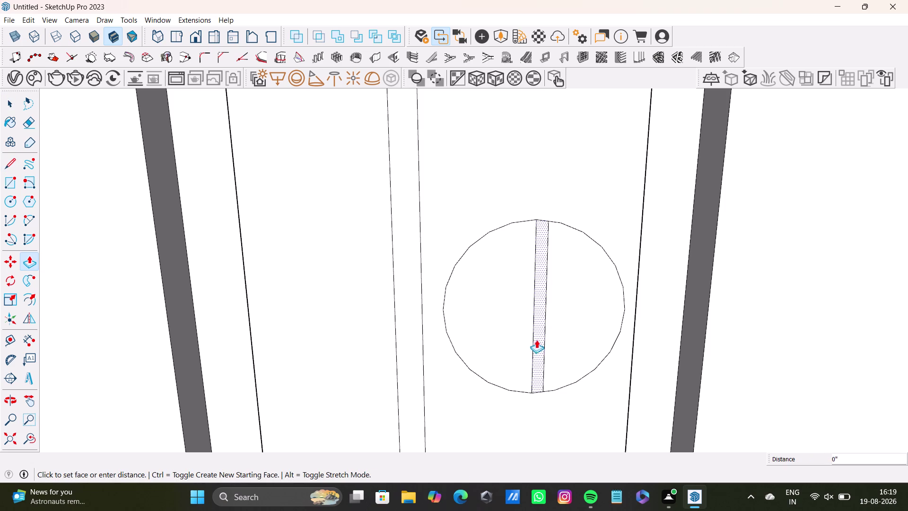
drag(538, 341, 537, 337)
key(space)
scroll(down, 3)
click(535, 331)
click(536, 335)
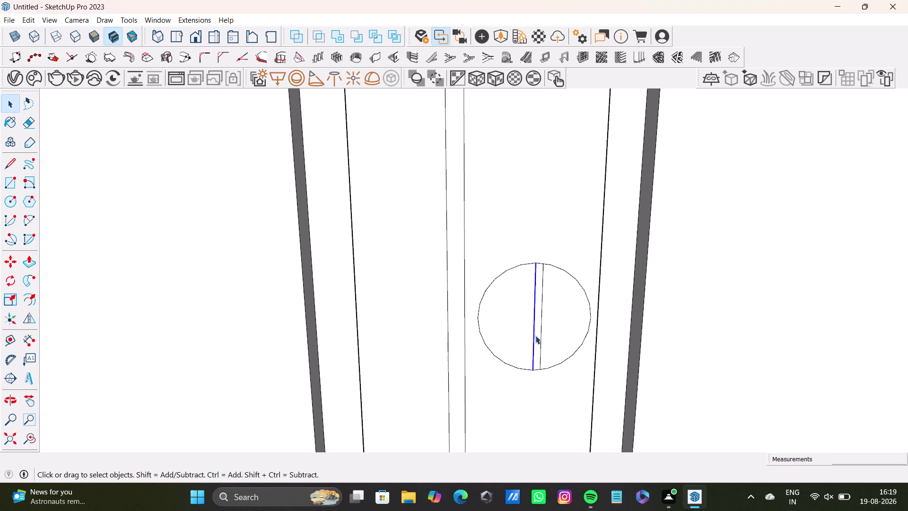
click(538, 339)
key(p)
drag(538, 339, 539, 338)
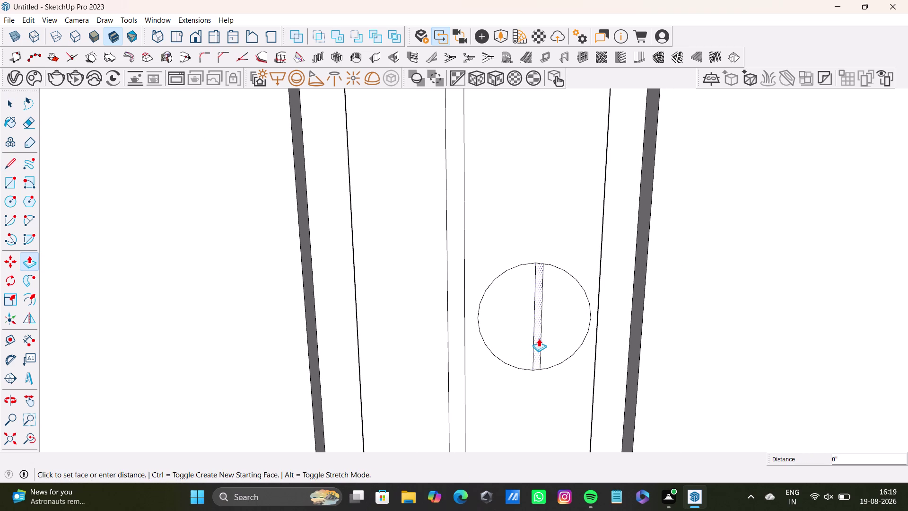
drag(539, 338, 534, 339)
drag(534, 339, 534, 336)
key(space)
scroll(down, 3)
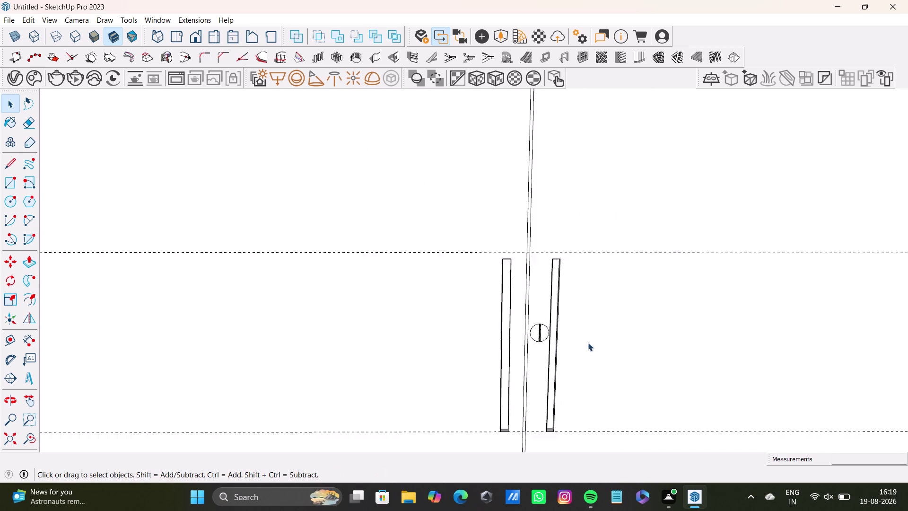
Draw two vertical lines across the last handle circle.
scroll(down, 3)
middle_drag(621, 341, 241, 283)
scroll(down, 3)
scroll(up, 3)
scroll(up, 3)
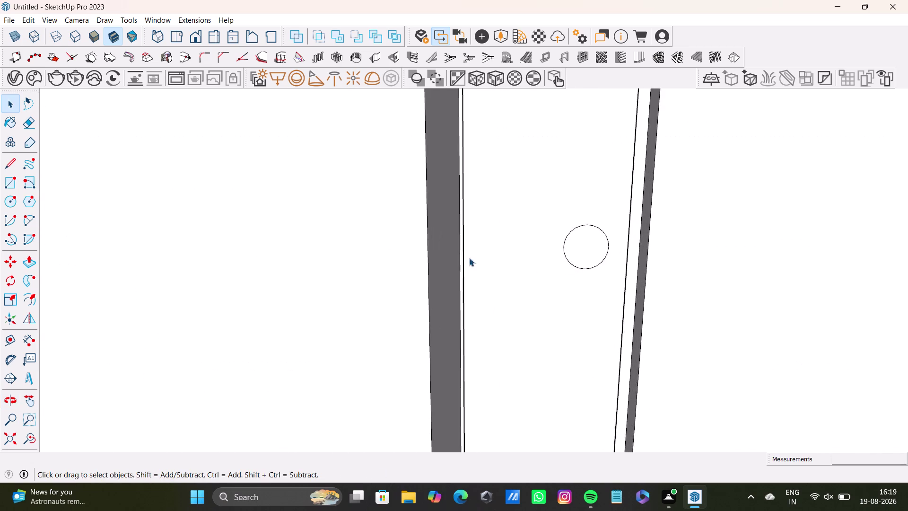
scroll(up, 3)
drag(8, 164, 13, 163)
scroll(up, 3)
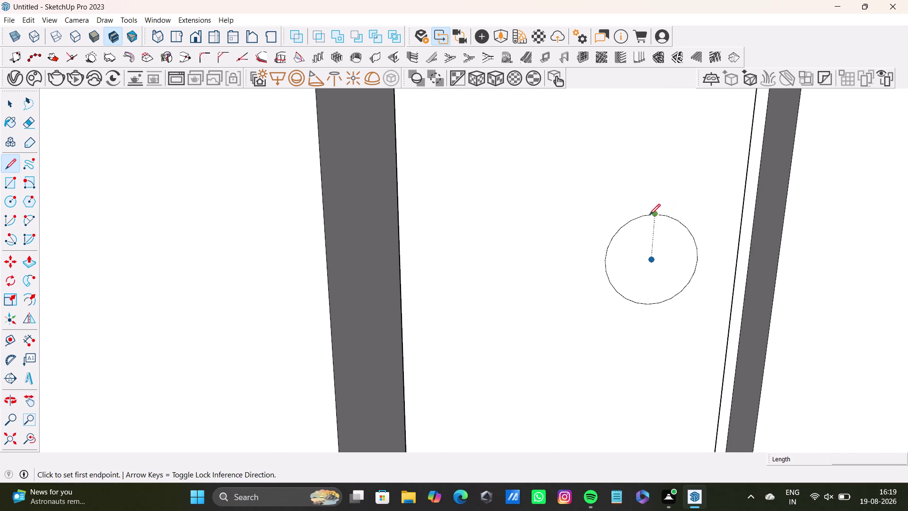
click(649, 214)
click(651, 302)
key(space)
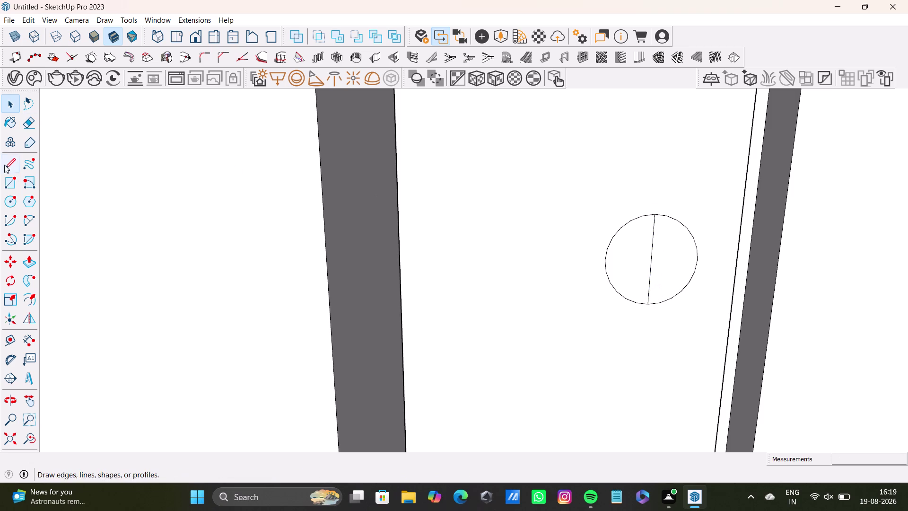
drag(8, 164, 29, 161)
scroll(up, 3)
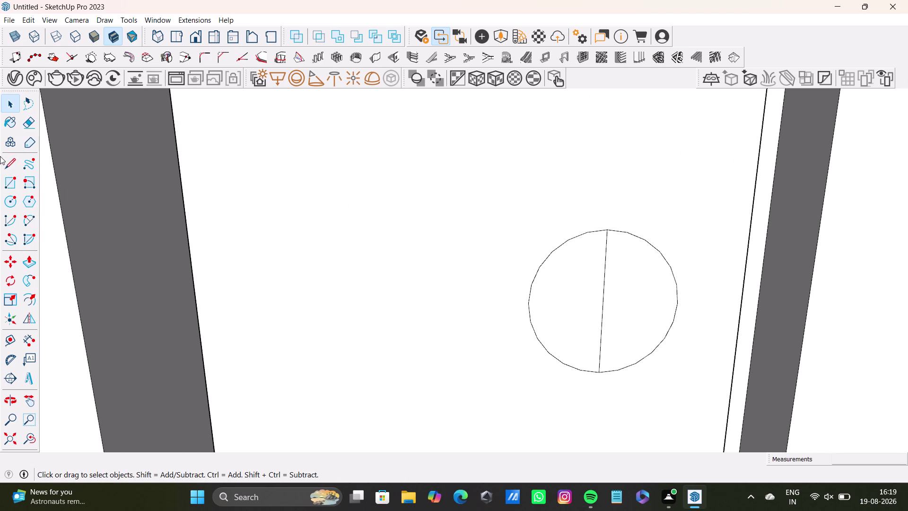
click(12, 167)
scroll(up, 3)
click(630, 208)
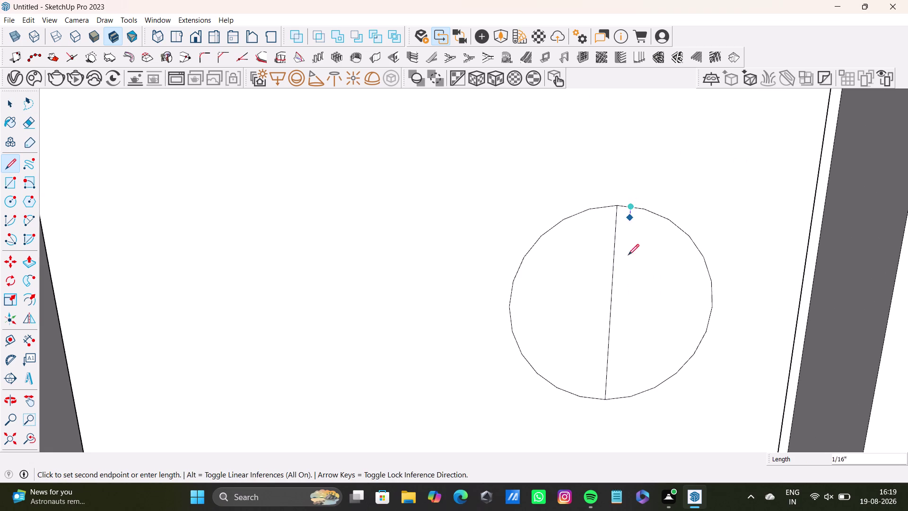
click(617, 402)
key(space)
Pull the last handle's strip out 1/16 inch into a bar.
click(615, 380)
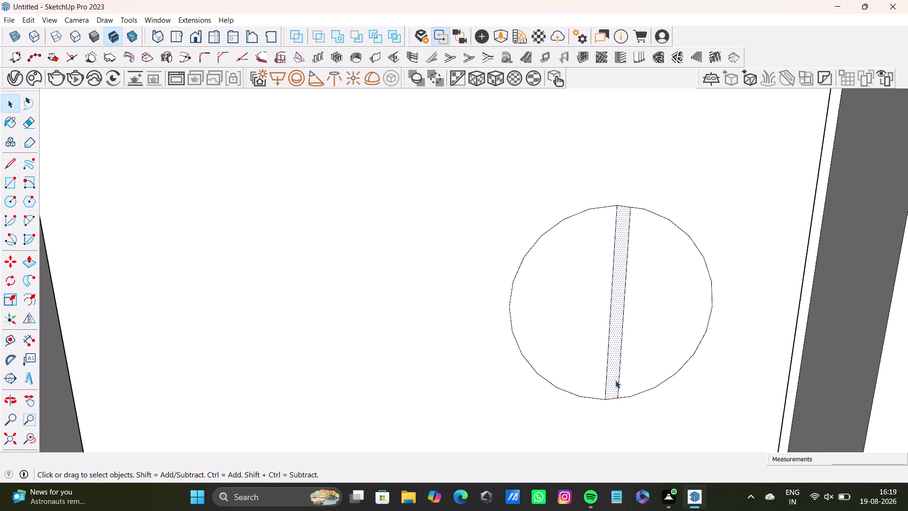
key(p)
drag(615, 380, 616, 373)
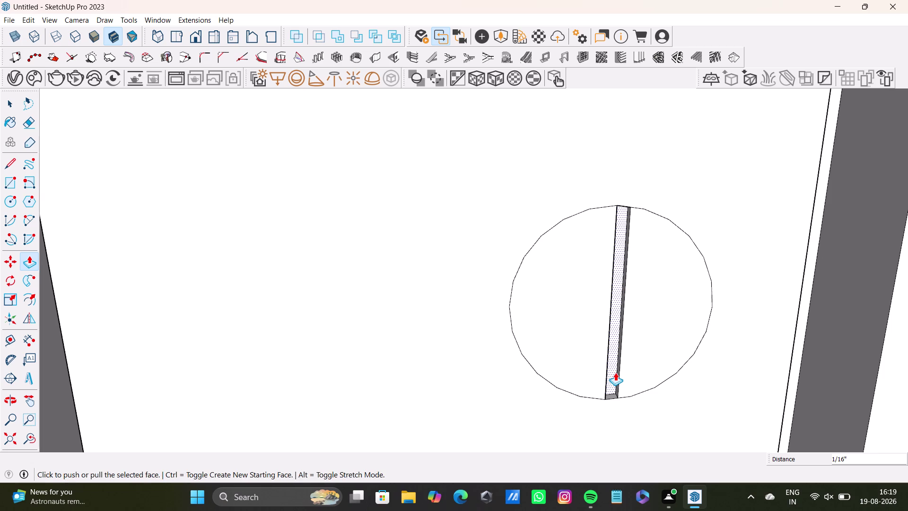
scroll(down, 3)
scroll(up, 3)
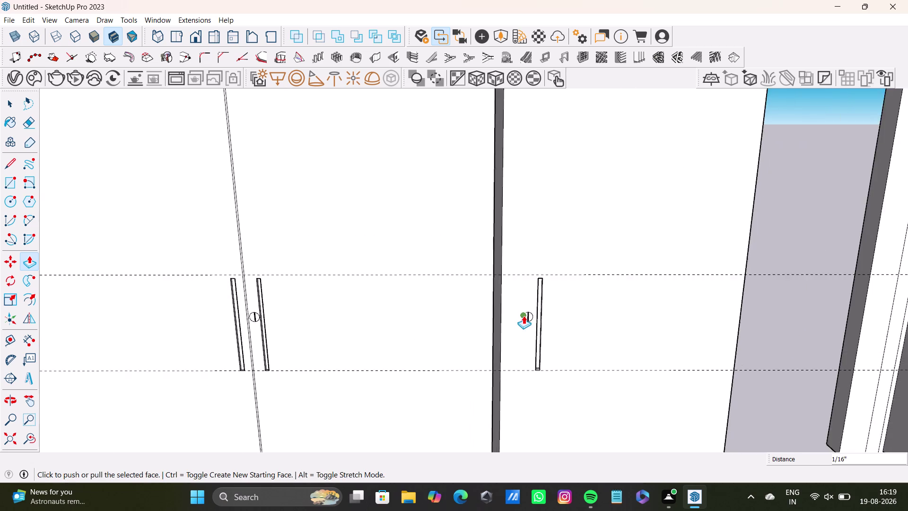
scroll(down, 3)
scroll(down, 3)
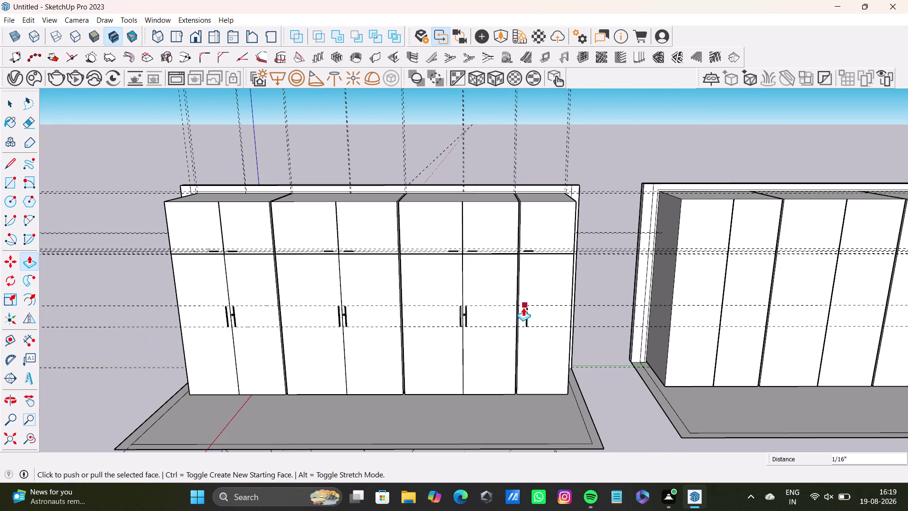
scroll(down, 3)
key(space)
scroll(up, 3)
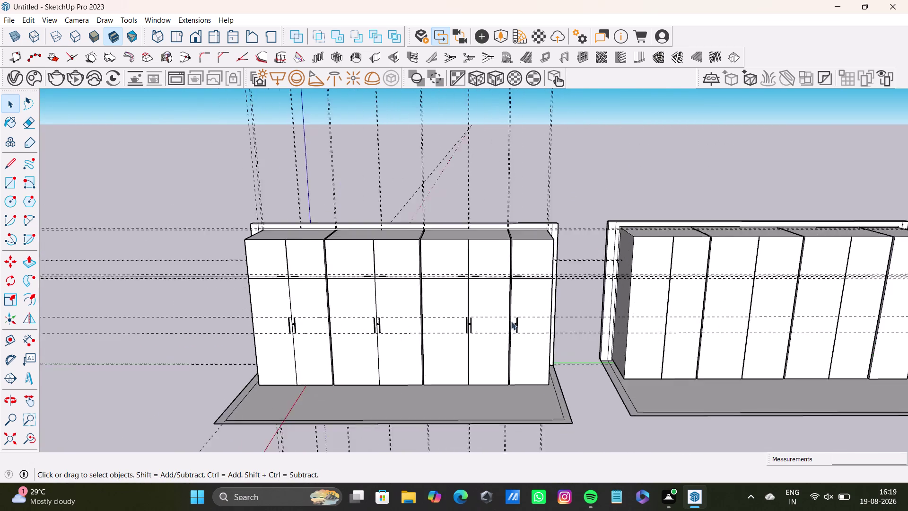
scroll(up, 3)
middle_drag(430, 289, 594, 262)
scroll(down, 3)
middle_drag(482, 260, 461, 319)
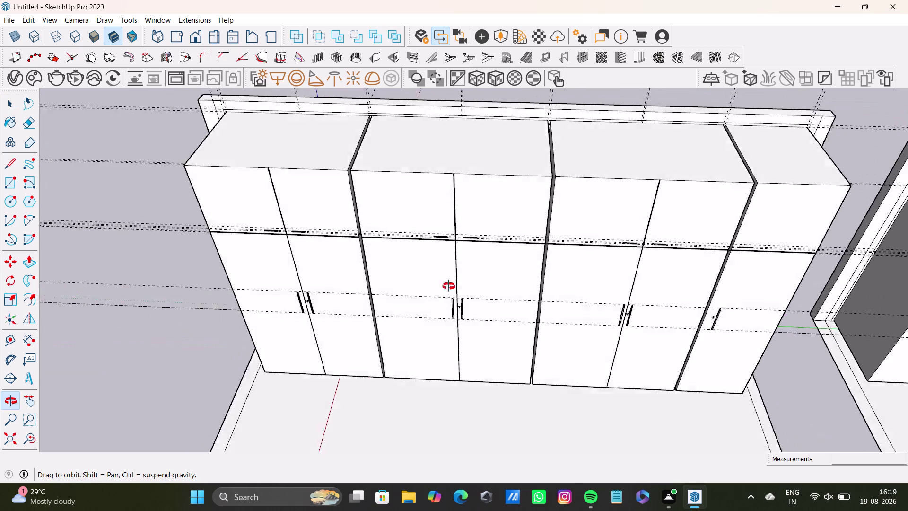
middle_drag(461, 319, 602, 352)
scroll(down, 3)
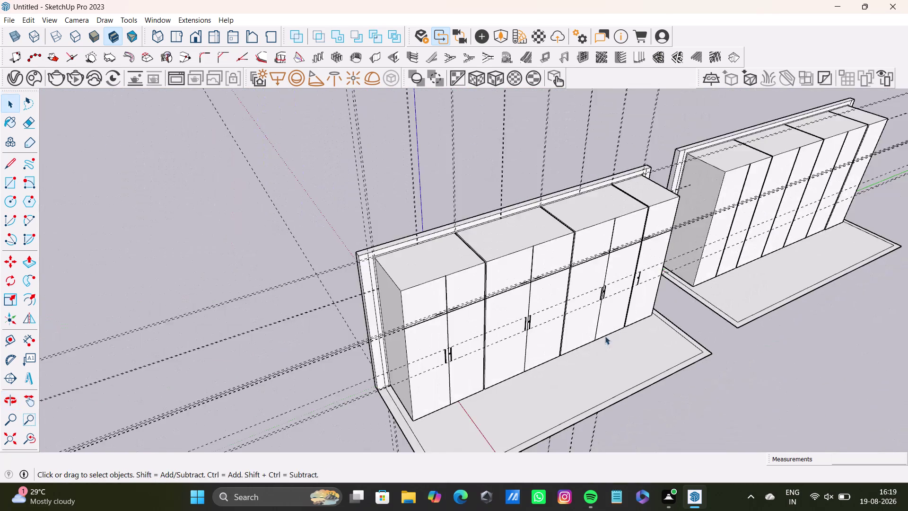
scroll(down, 3)
scroll(up, 3)
middle_drag(679, 253, 532, 259)
scroll(up, 3)
middle_drag(637, 233, 471, 296)
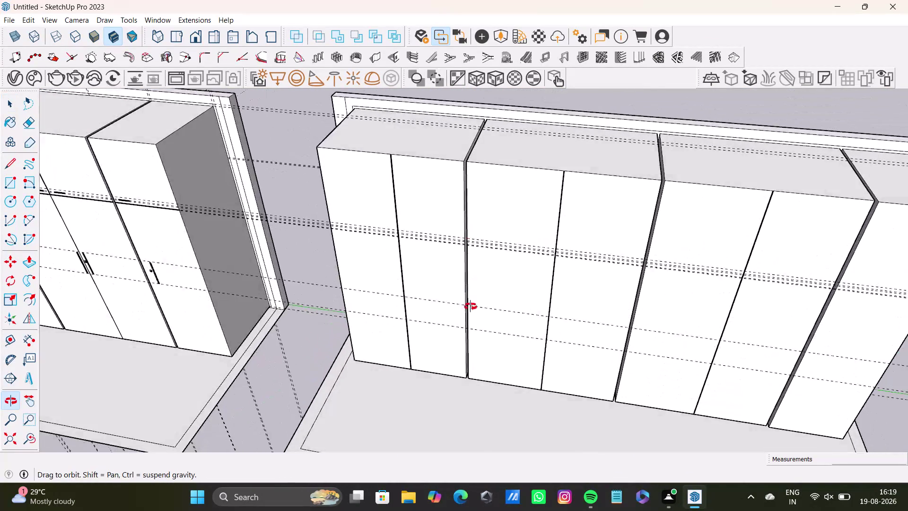
middle_drag(471, 297, 472, 351)
scroll(up, 3)
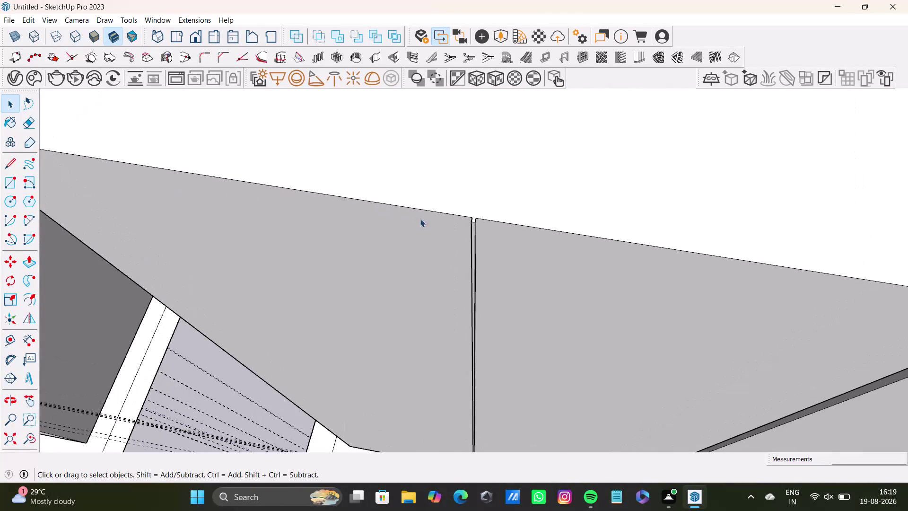
Push the first joint strip between the top panels inward into a groove.
scroll(up, 3)
middle_drag(459, 227, 416, 281)
key(space)
click(450, 286)
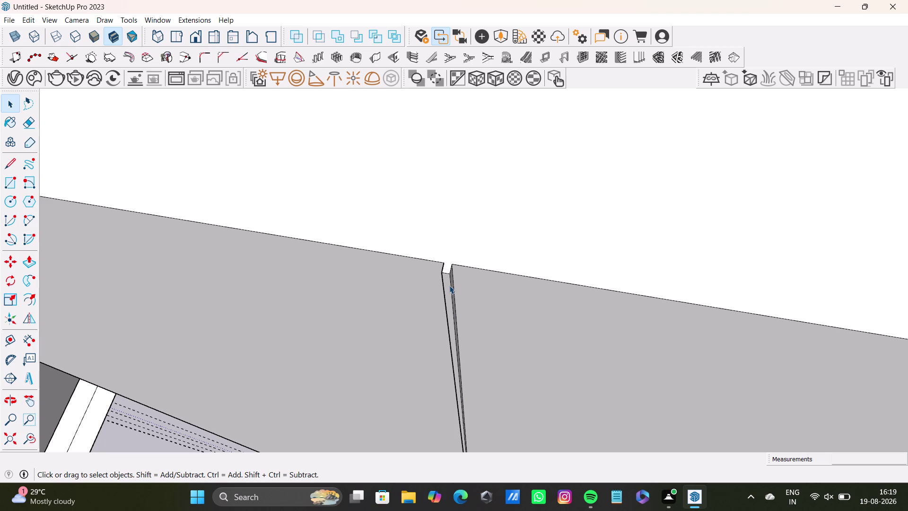
click(447, 284)
key(p)
drag(447, 284, 450, 277)
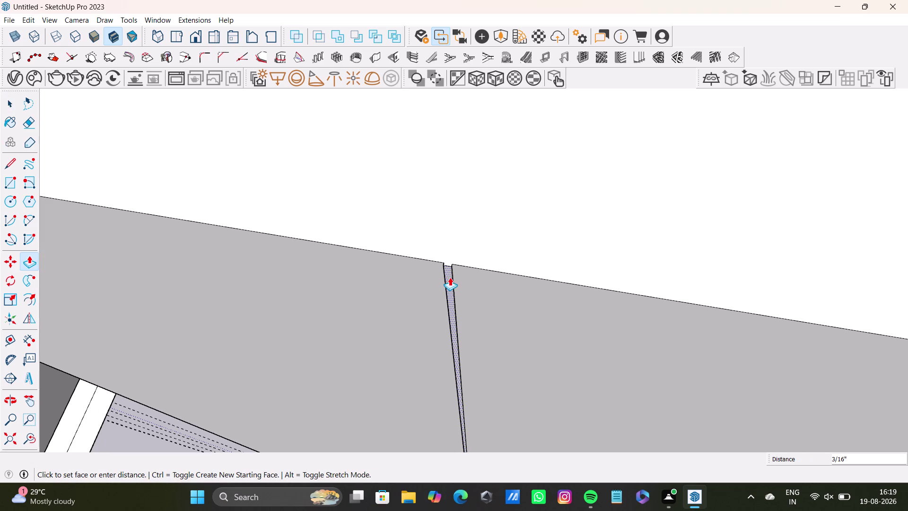
drag(450, 278, 451, 274)
key(space)
Recess the next top-panel joint strip to form a second groove.
scroll(down, 3)
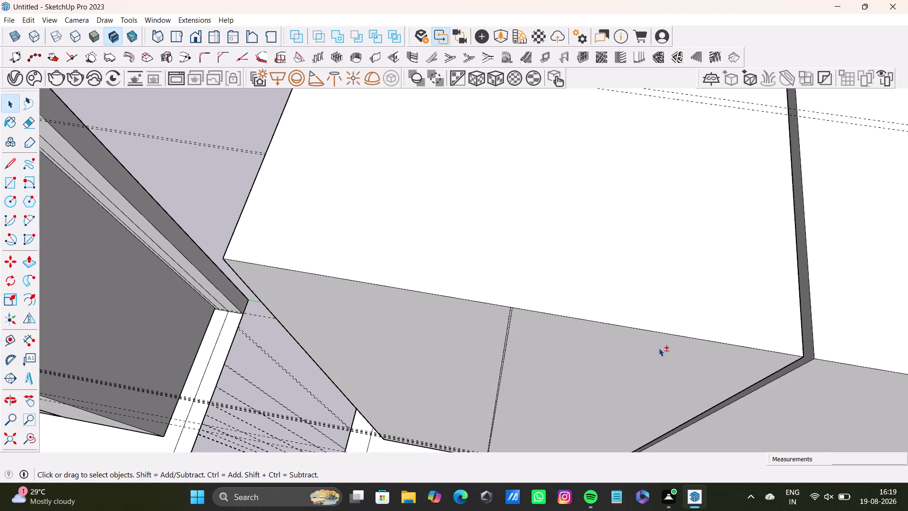
middle_drag(659, 348, 289, 236)
scroll(up, 3)
middle_drag(685, 303, 376, 249)
scroll(up, 3)
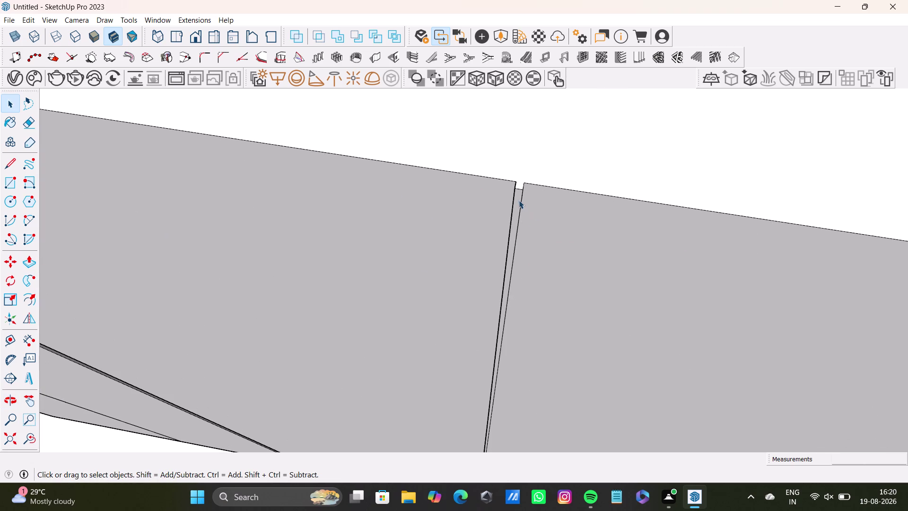
click(517, 199)
key(p)
drag(519, 199, 528, 194)
key(space)
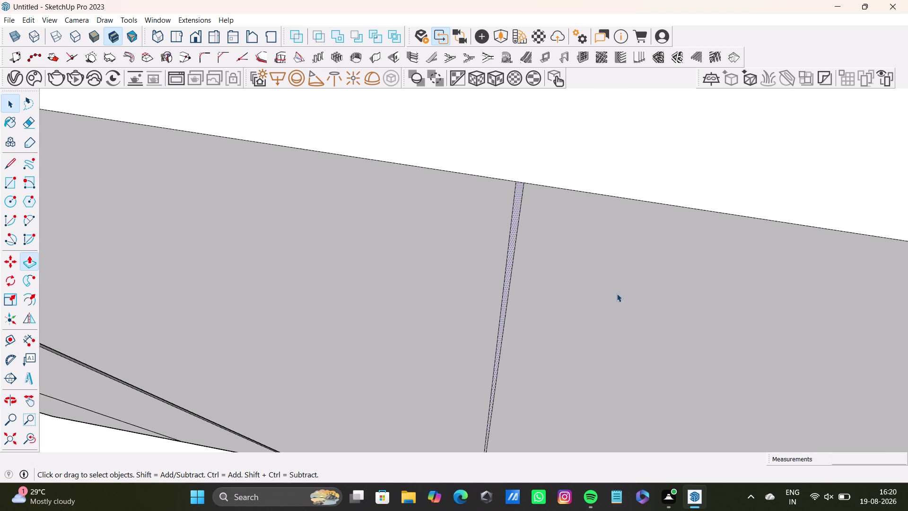
Groove the remaining top-panel joint, recessing it about 3/16 inch.
scroll(down, 3)
middle_drag(701, 303, 193, 199)
scroll(up, 3)
middle_drag(696, 254, 444, 253)
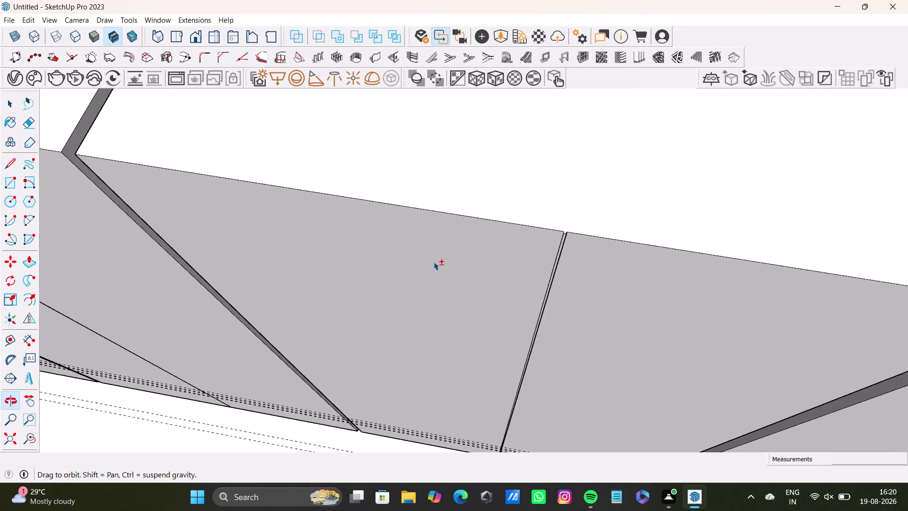
middle_drag(443, 253, 433, 260)
scroll(up, 3)
click(500, 257)
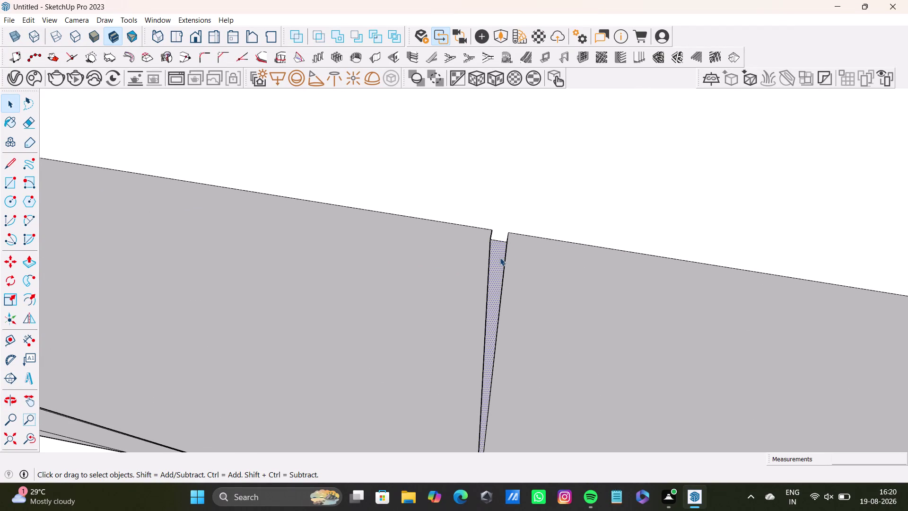
key(p)
drag(500, 258, 521, 253)
key(space)
scroll(down, 3)
scroll(up, 3)
scroll(down, 3)
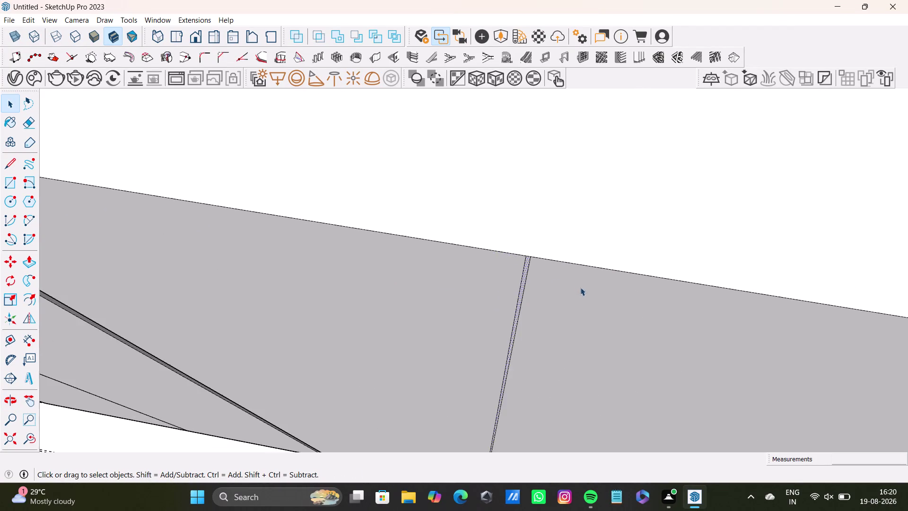
scroll(down, 3)
middle_drag(719, 312, 266, 227)
With both wardrobe units framed, run Edit > Delete Guides and review the cleaned model.
scroll(up, 3)
middle_drag(203, 216, 225, 211)
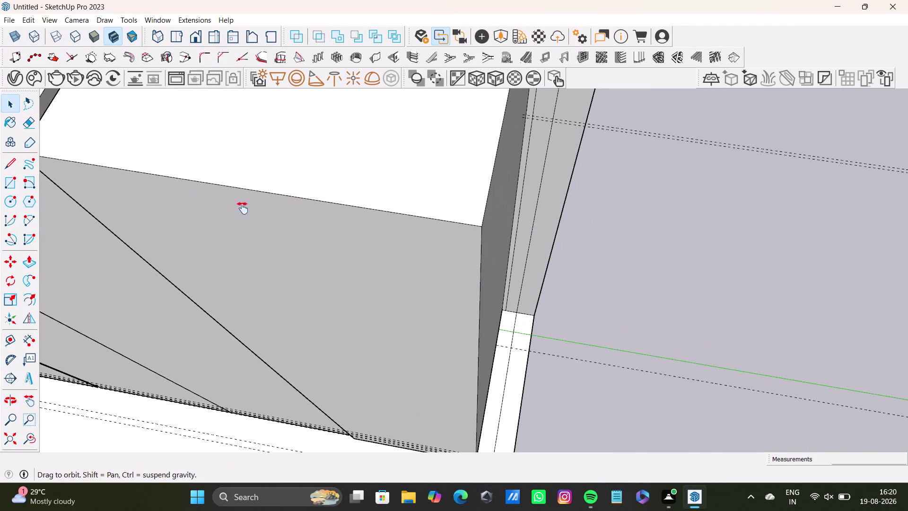
middle_drag(226, 210, 574, 268)
scroll(down, 3)
middle_drag(343, 246, 697, 193)
scroll(down, 3)
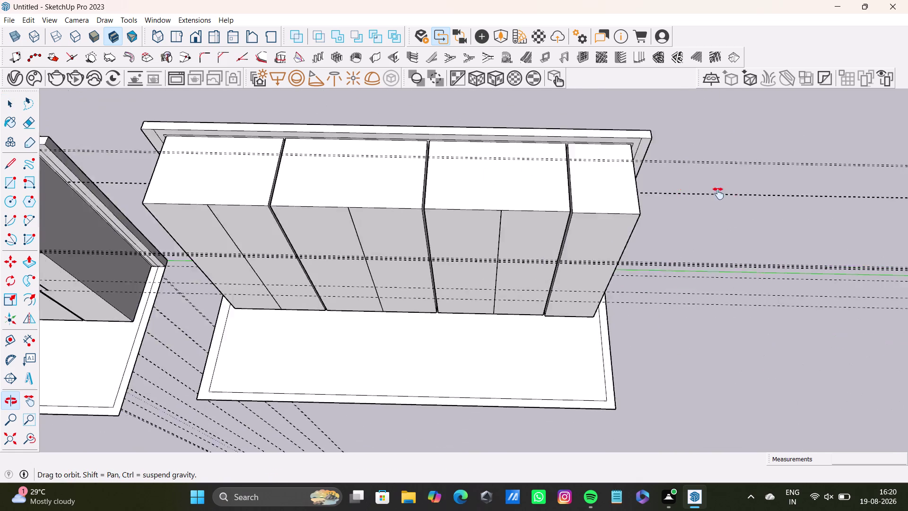
middle_drag(697, 193, 731, 193)
scroll(up, 3)
middle_drag(430, 211, 429, 45)
scroll(up, 3)
middle_drag(415, 70, 429, 327)
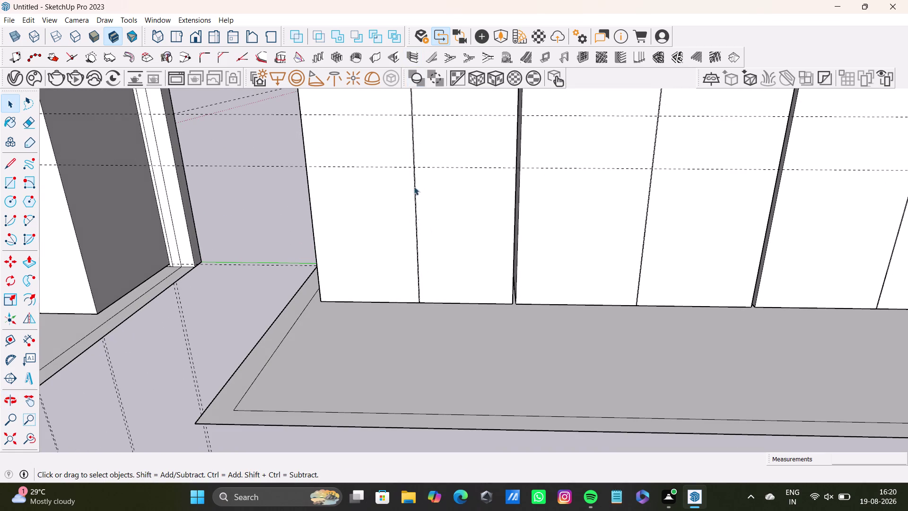
middle_drag(414, 184, 433, 396)
middle_drag(362, 196, 356, 216)
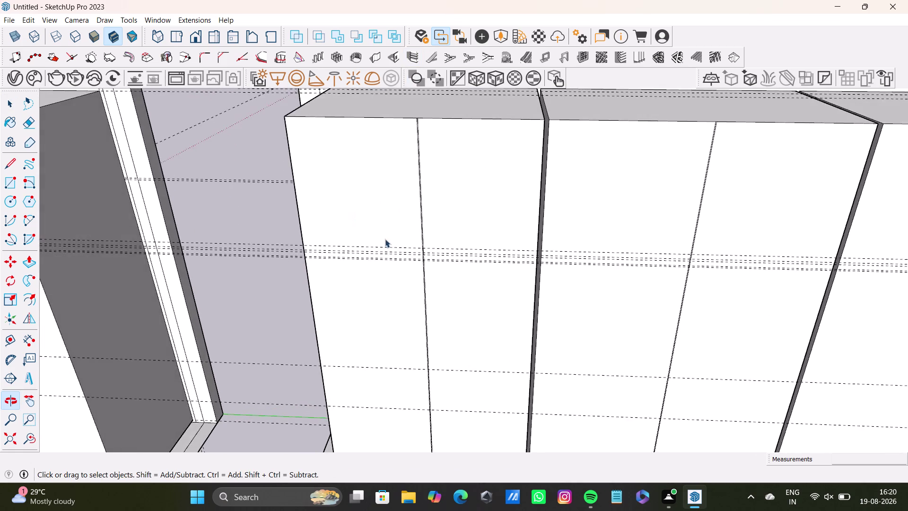
scroll(up, 3)
scroll(up, 3)
middle_drag(389, 239, 114, 135)
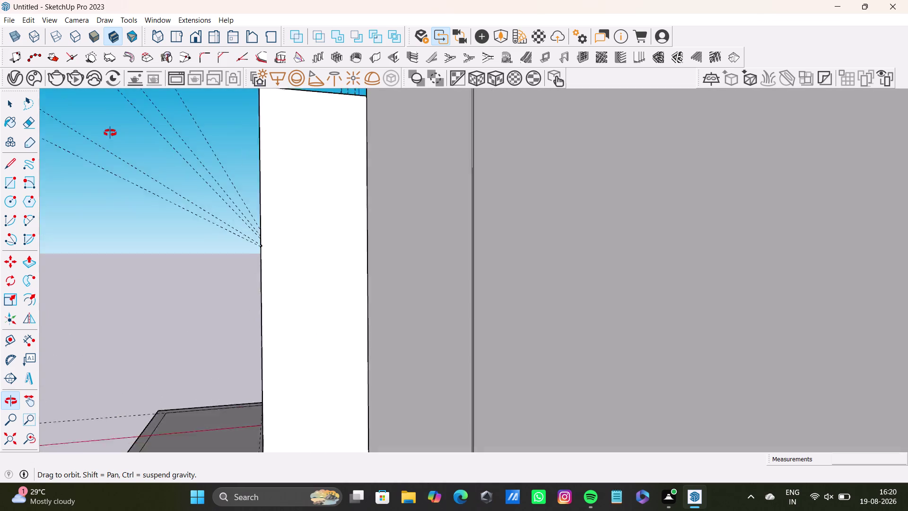
middle_drag(114, 135, 544, 318)
scroll(down, 3)
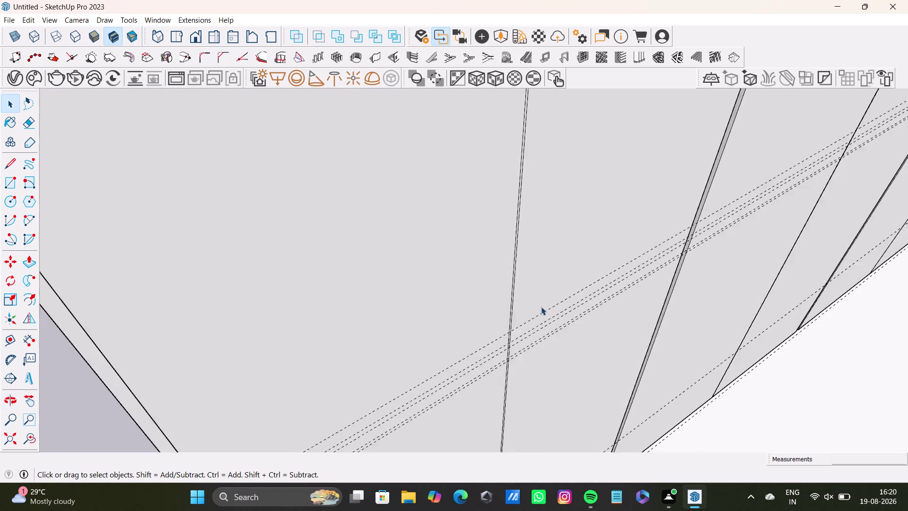
scroll(down, 3)
scroll(up, 3)
scroll(down, 3)
middle_drag(539, 301, 515, 195)
middle_drag(514, 195, 515, 198)
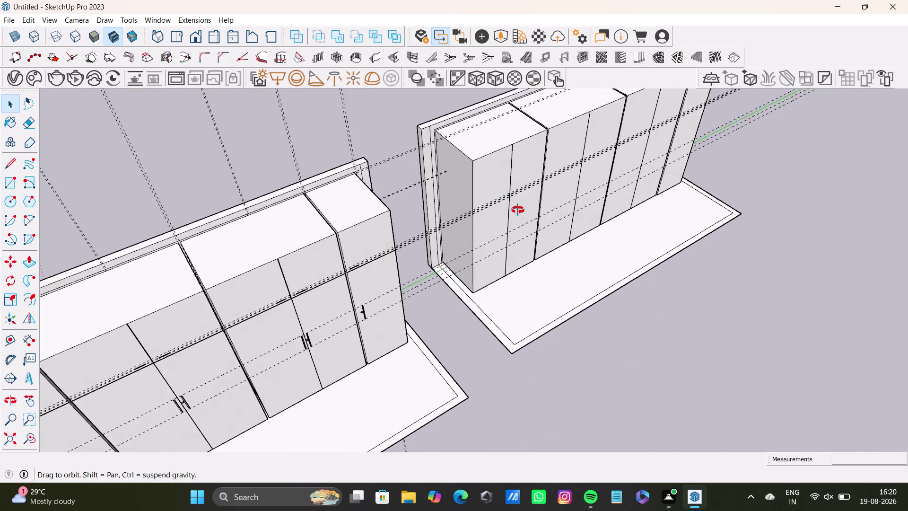
middle_drag(516, 197, 364, 126)
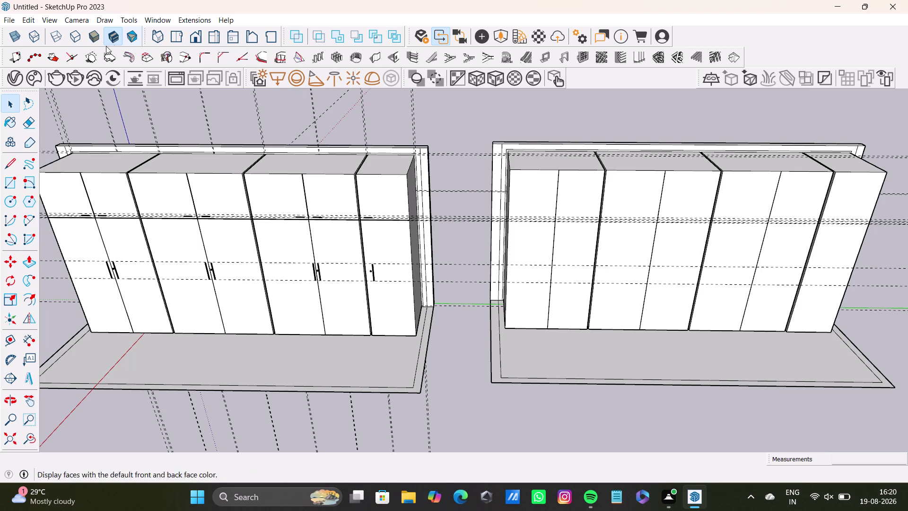
click(31, 21)
click(58, 118)
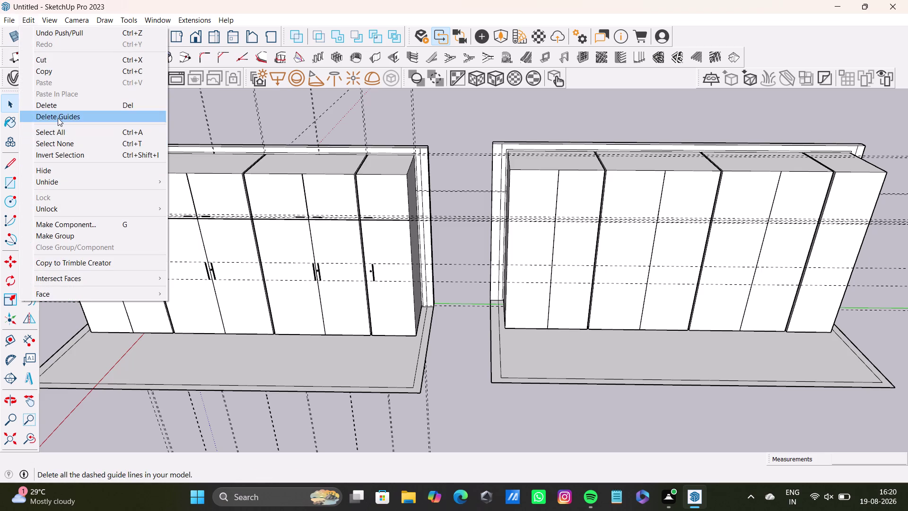
scroll(down, 3)
middle_drag(339, 244, 529, 227)
scroll(up, 3)
scroll(down, 3)
scroll(up, 3)
scroll(up, 3)
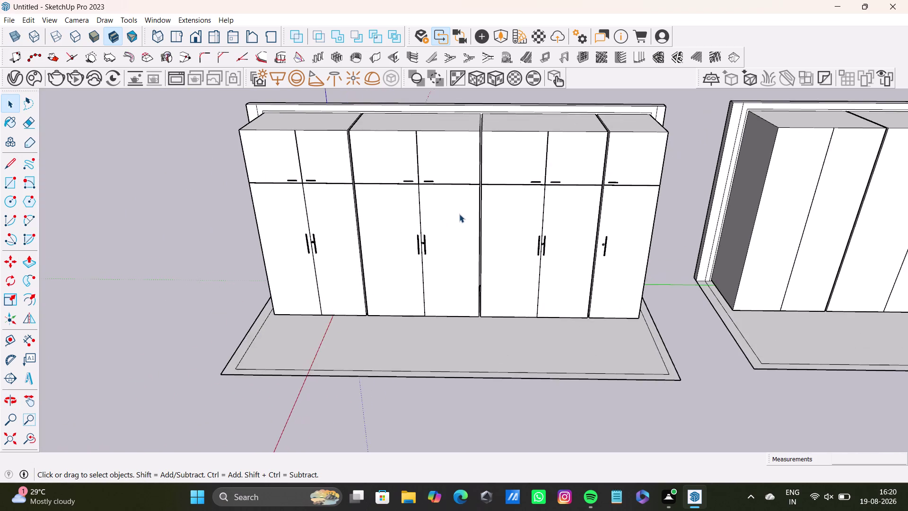
scroll(up, 3)
scroll(down, 3)
middle_drag(543, 247, 450, 287)
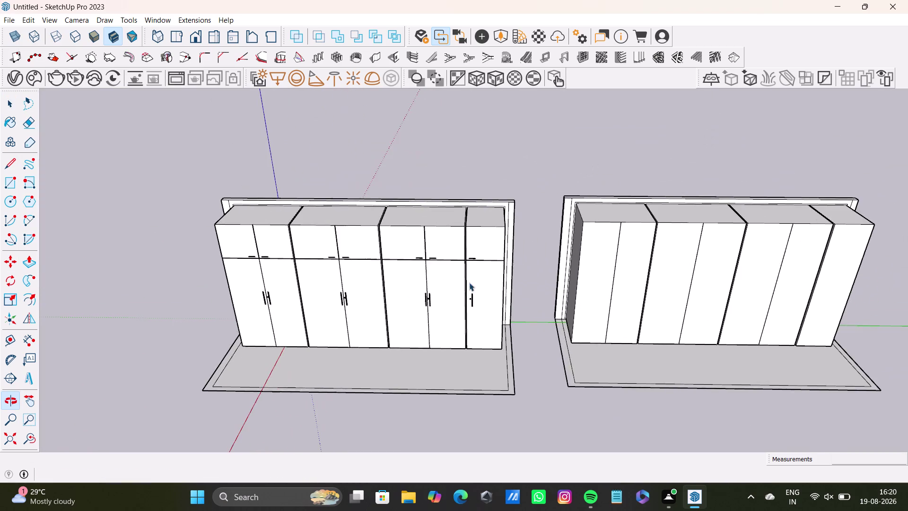
scroll(up, 3)
scroll(up, 3)
Tape-measure 2' 5 7/16" down from the first unit's top edge to the upper-door line.
middle_drag(494, 234, 397, 154)
drag(10, 342, 19, 336)
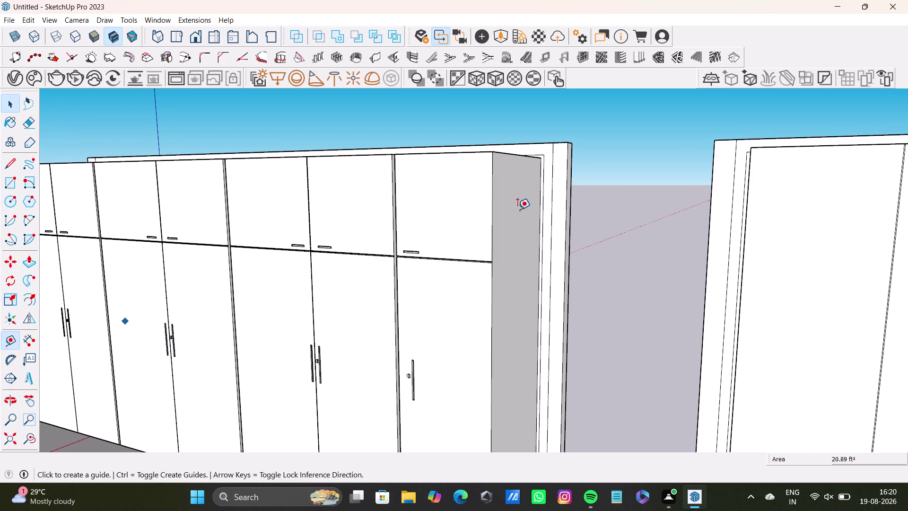
scroll(up, 3)
drag(485, 129, 486, 133)
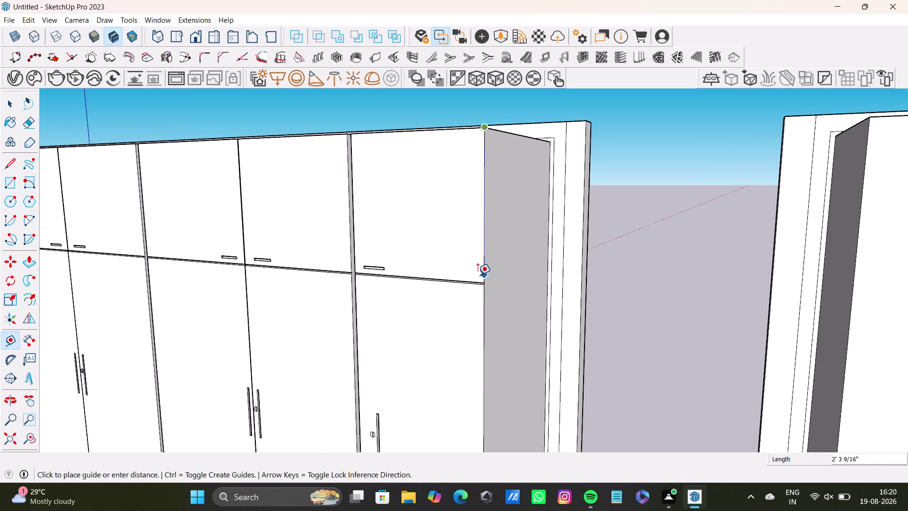
scroll(up, 3)
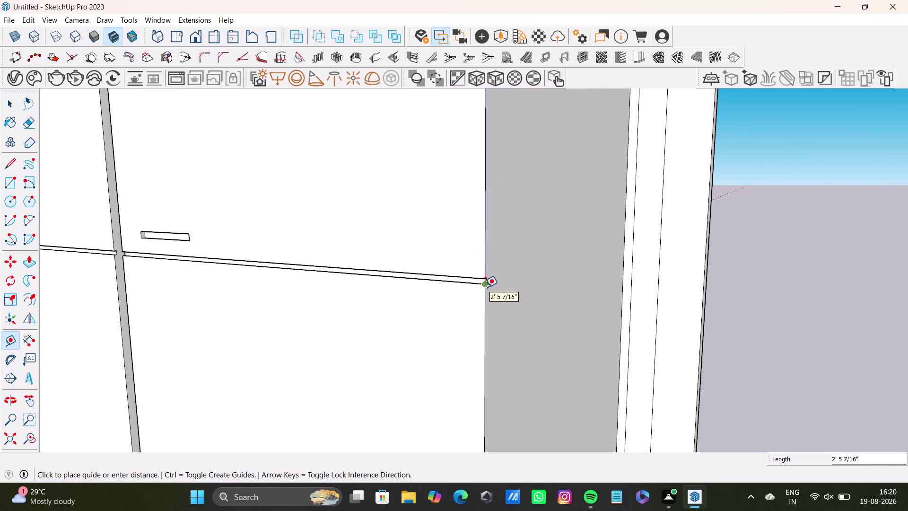
key(space)
scroll(down, 3)
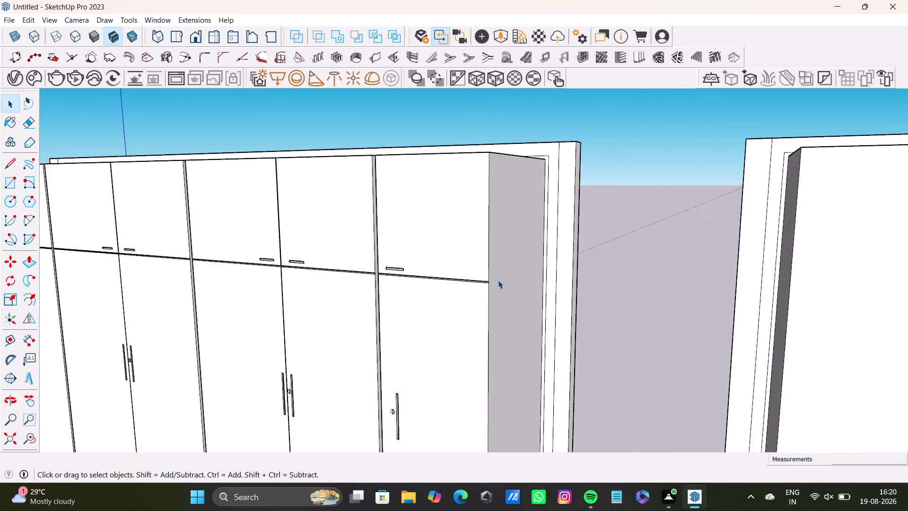
scroll(down, 3)
middle_drag(523, 292, 790, 341)
middle_drag(759, 288, 596, 338)
middle_drag(598, 330, 566, 275)
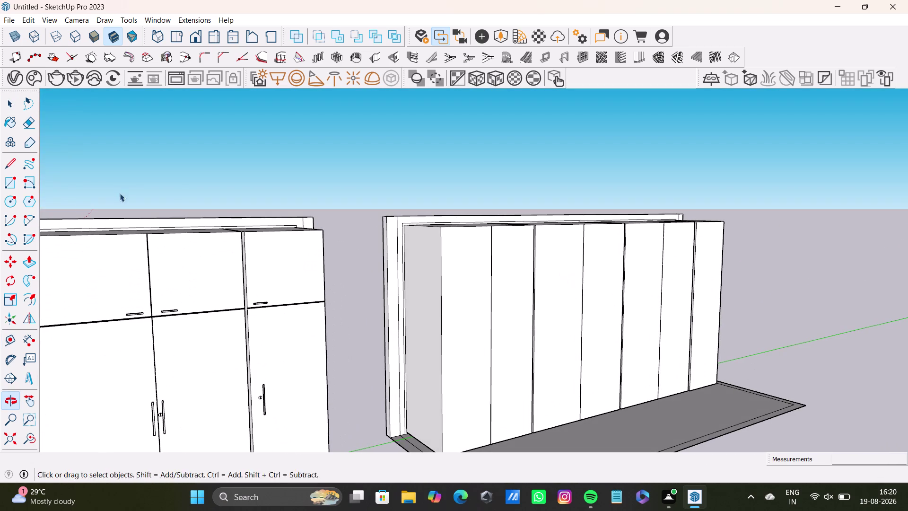
Draw a line from the second unit's top front corner down to the division height.
click(12, 167)
scroll(up, 3)
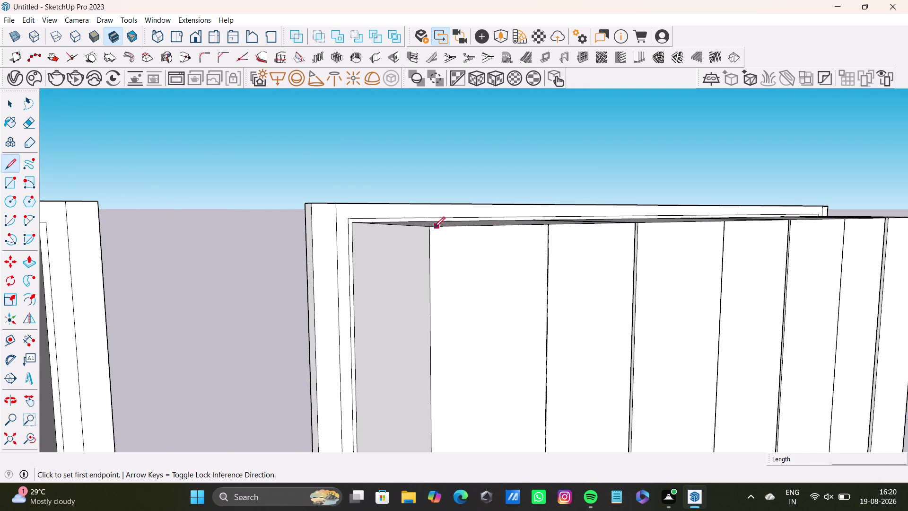
click(432, 226)
scroll(down, 3)
middle_drag(440, 355, 444, 264)
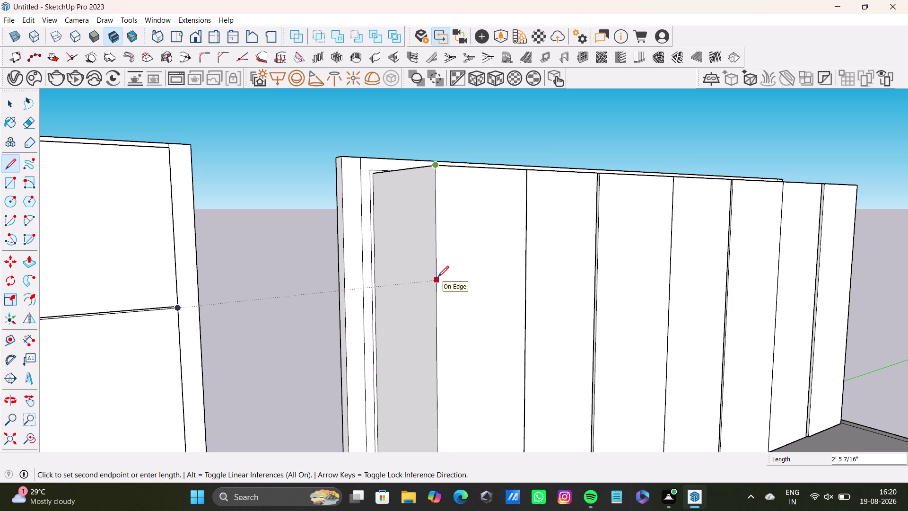
click(438, 277)
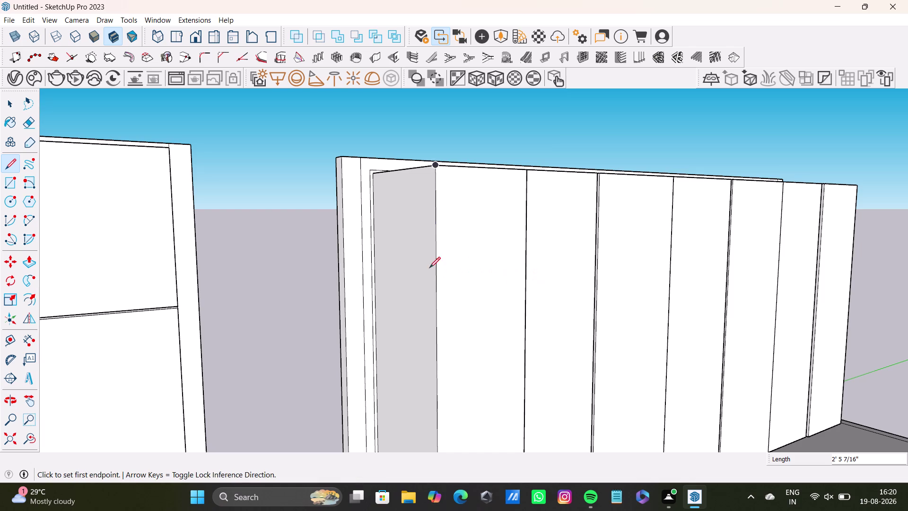
Draw the horizontal division line across the second unit's doors, then select its narrow end face.
click(435, 163)
drag(436, 274, 668, 254)
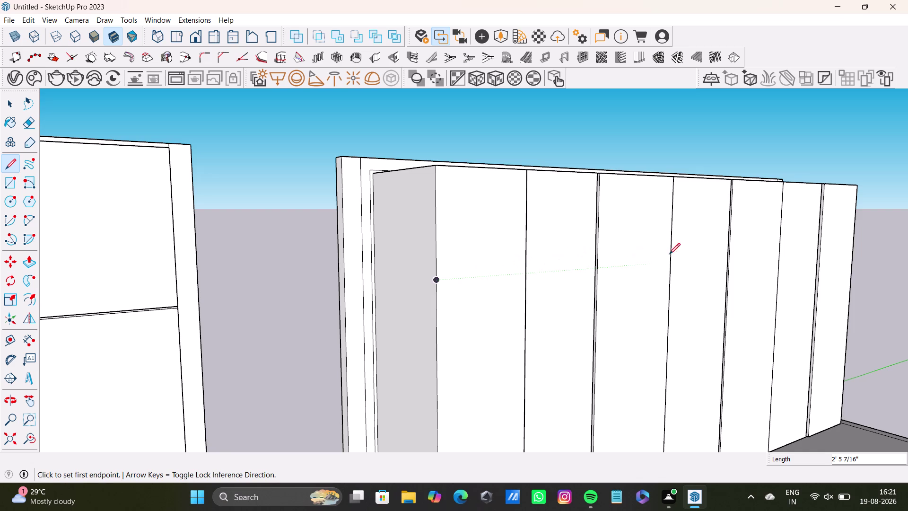
drag(667, 254, 846, 243)
key(Right)
key(Left)
drag(437, 282, 447, 279)
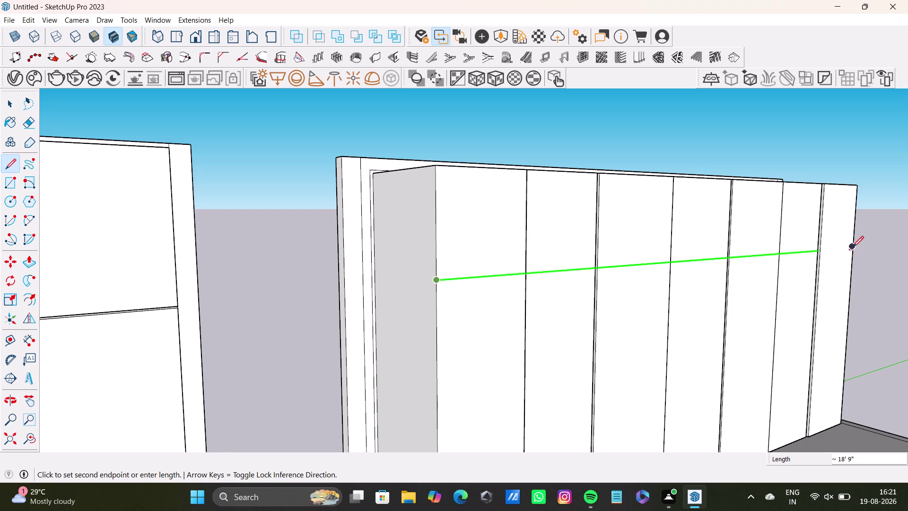
click(856, 247)
scroll(down, 3)
middle_drag(798, 283, 454, 281)
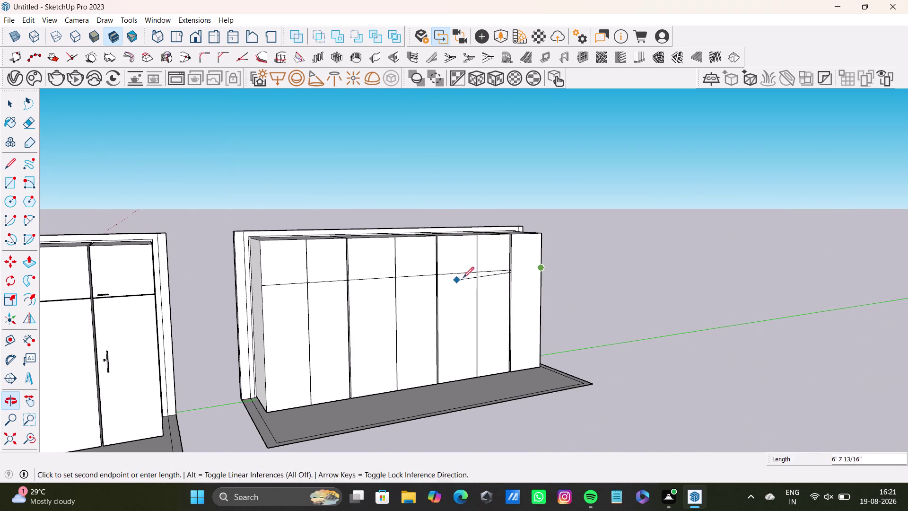
key(space)
scroll(up, 3)
click(519, 260)
Push/Pull the right unit's end section face by a small depth.
middle_drag(540, 280, 528, 427)
scroll(up, 3)
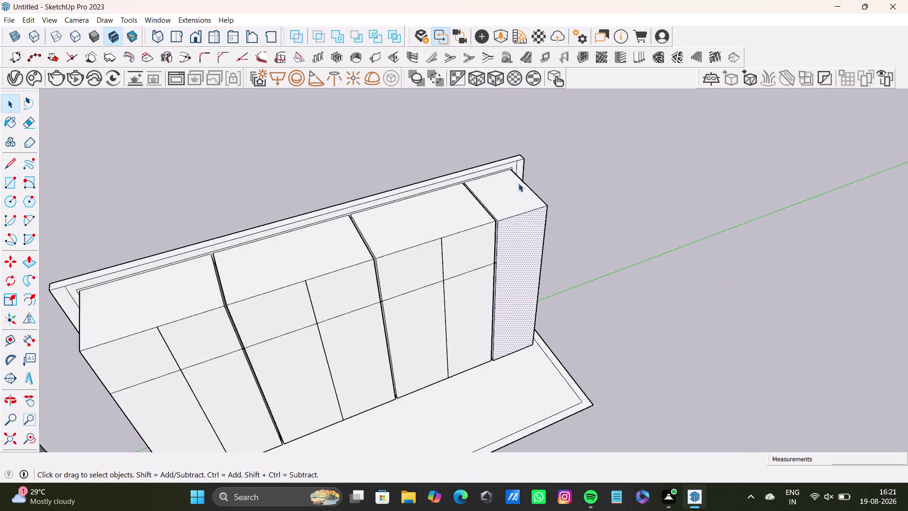
scroll(up, 3)
key(p)
drag(535, 270, 482, 265)
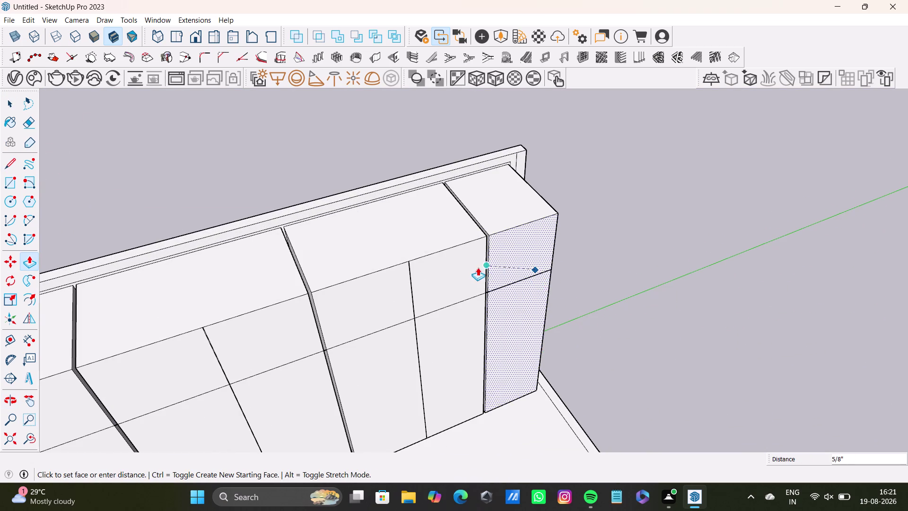
drag(482, 266, 477, 267)
key(space)
Inspect both units' tops and level fronts, then start saving with Ctrl+S.
scroll(down, 3)
middle_drag(471, 271, 702, 230)
scroll(up, 3)
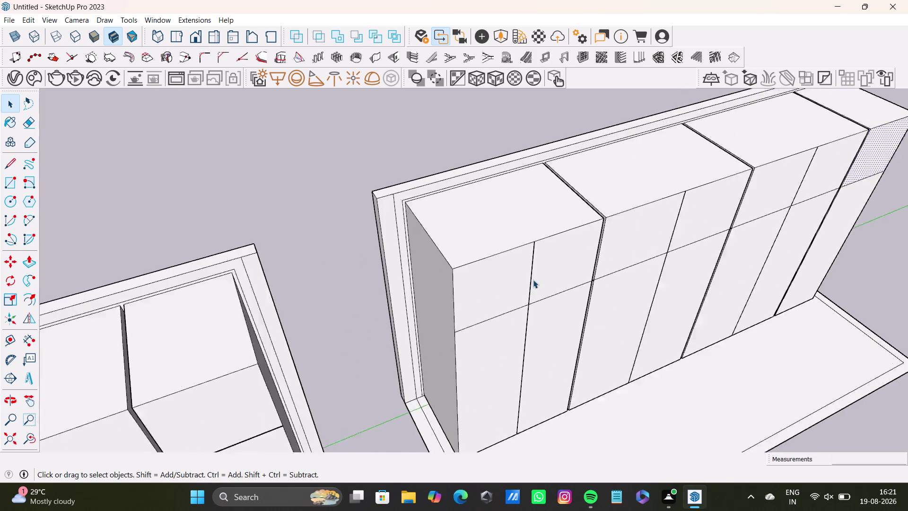
scroll(up, 3)
middle_drag(539, 278, 471, 245)
middle_drag(497, 238, 503, 335)
scroll(up, 3)
scroll(down, 3)
middle_drag(455, 277, 533, 154)
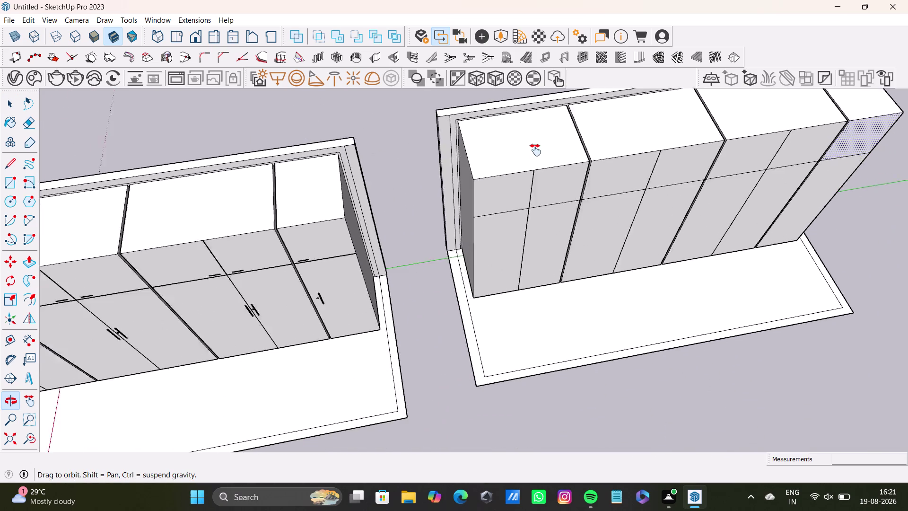
middle_drag(533, 154, 538, 134)
scroll(down, 3)
middle_drag(539, 187, 532, 100)
scroll(down, 3)
middle_drag(504, 168, 527, 232)
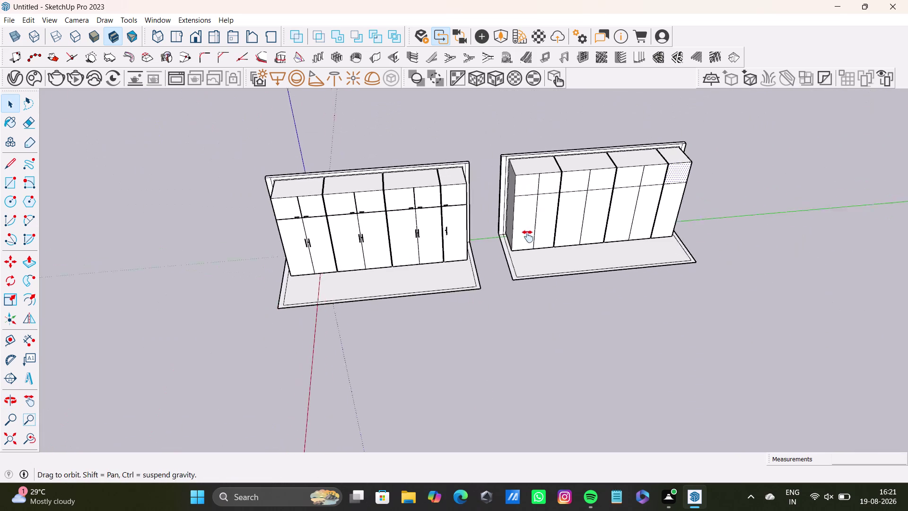
middle_drag(527, 231, 528, 237)
middle_drag(502, 245, 495, 125)
scroll(up, 3)
scroll(up, 3)
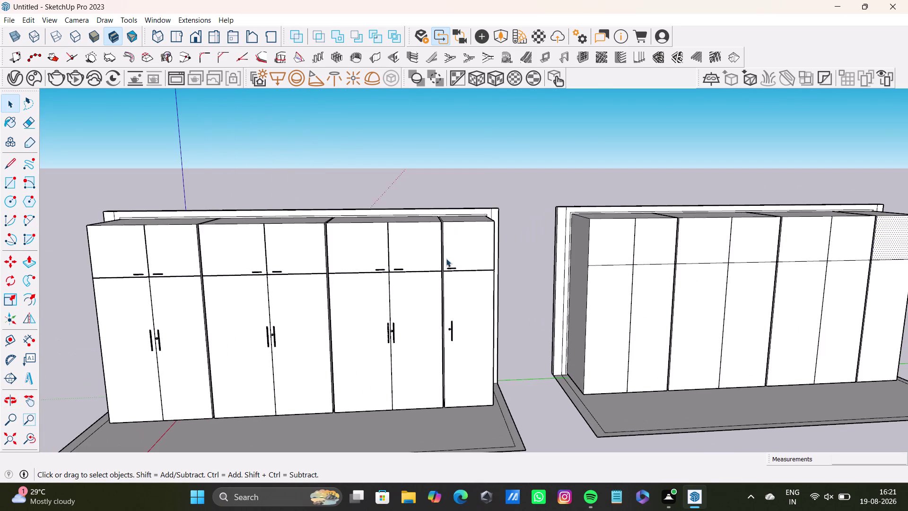
scroll(down, 3)
scroll(up, 3)
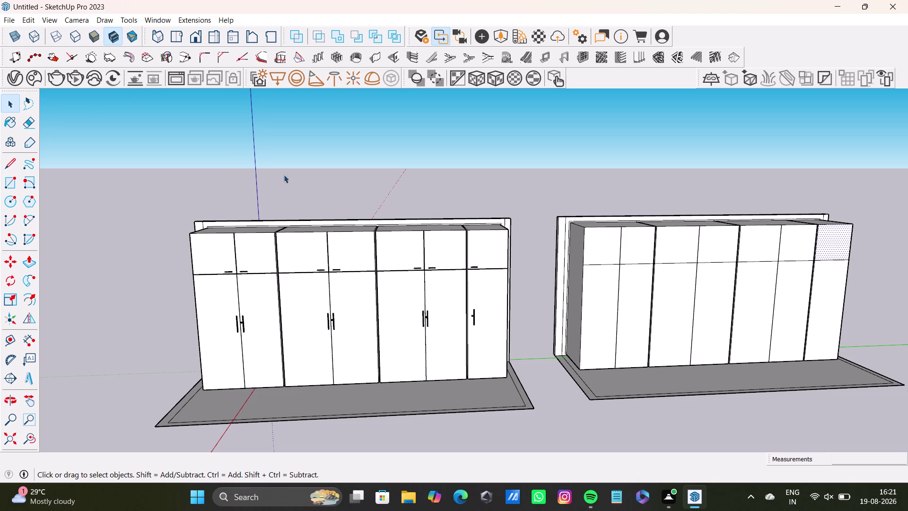
key(ctrl+s)
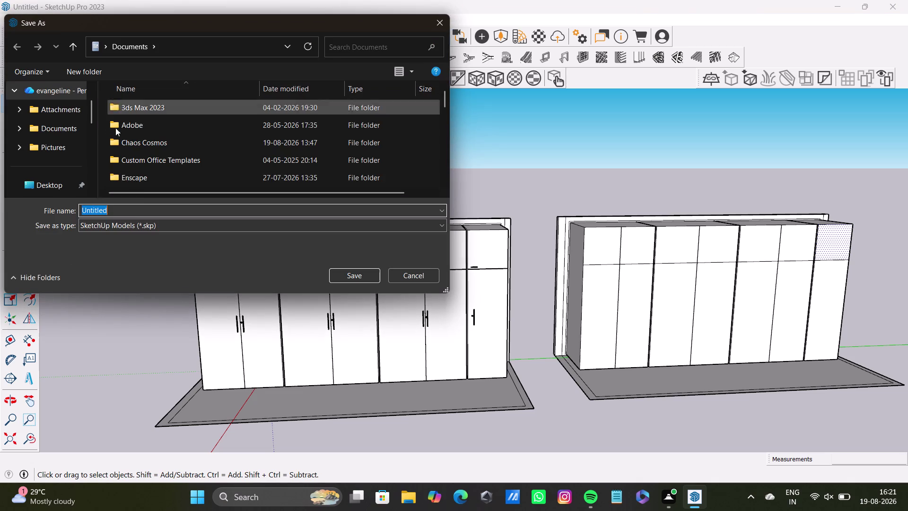
Replace the Untitled file name with the suggested 'wardrobe' name.
drag(129, 211, 46, 200)
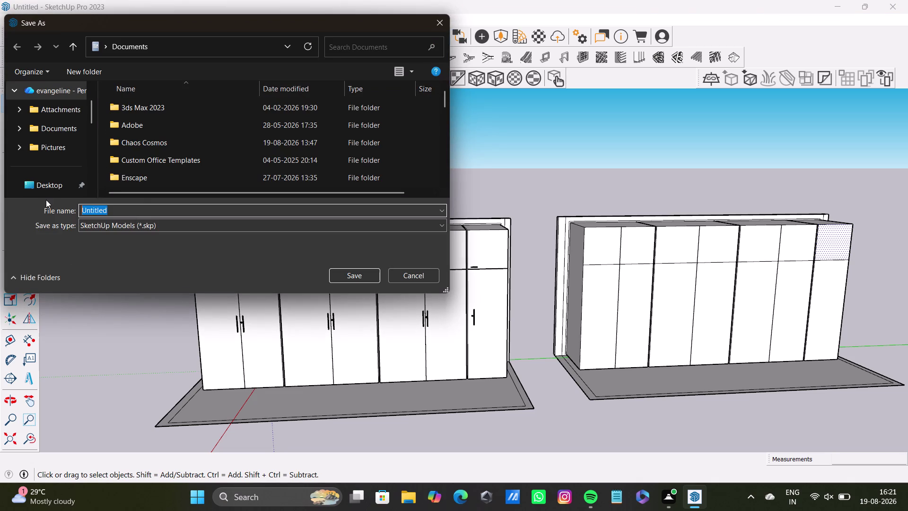
key(BackSpace)
text(wa)
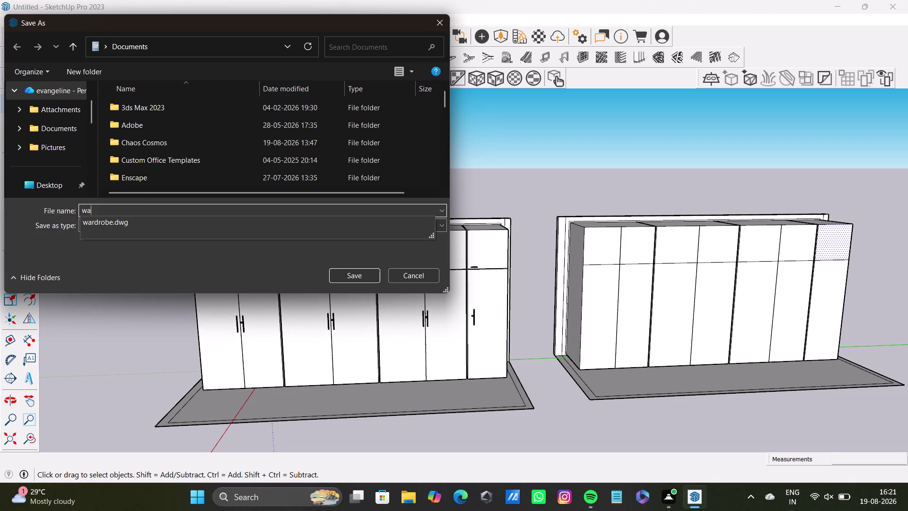
click(102, 219)
click(144, 205)
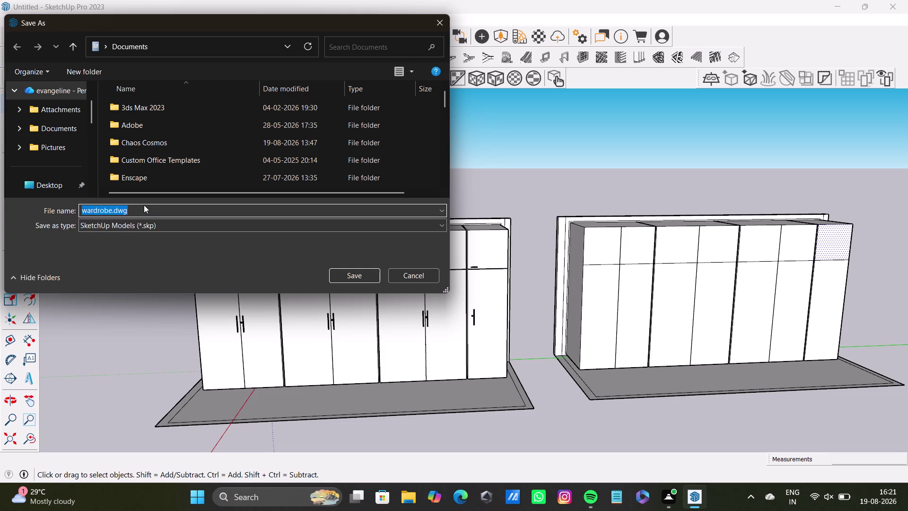
key(BackSpace)
text(w)
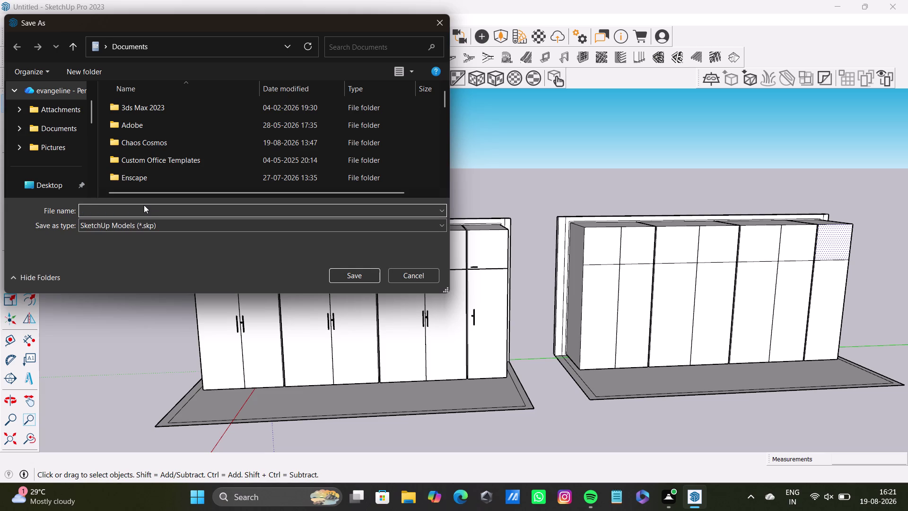
text(a)
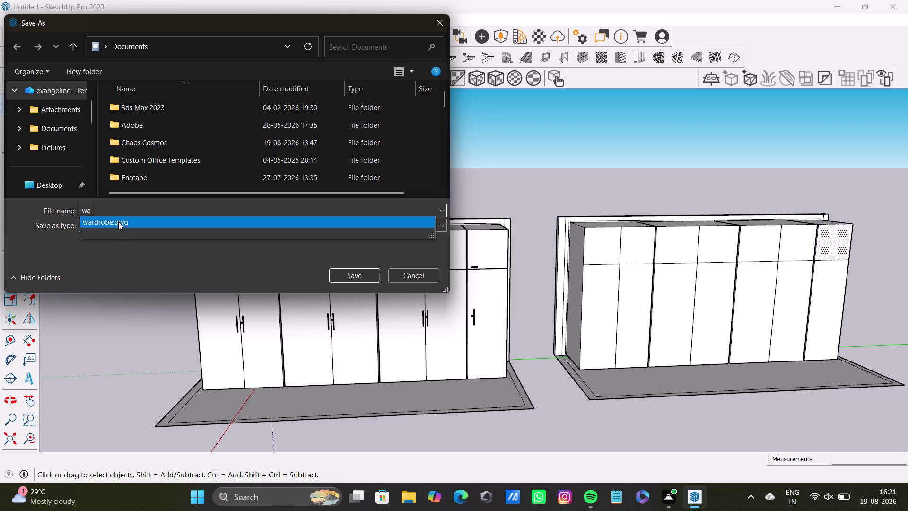
click(118, 222)
Keep the SketchUp Models (*.skp) type, append 'aug 19' to the name, and save.
click(119, 222)
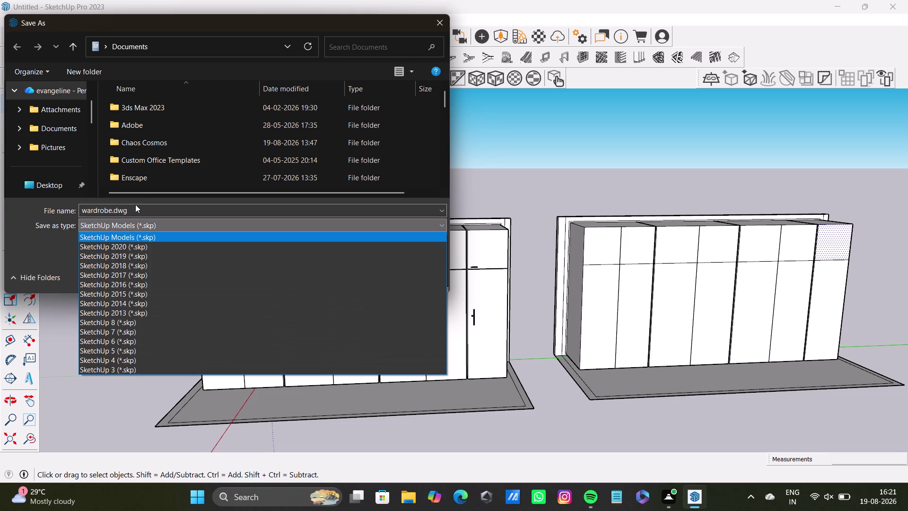
click(140, 209)
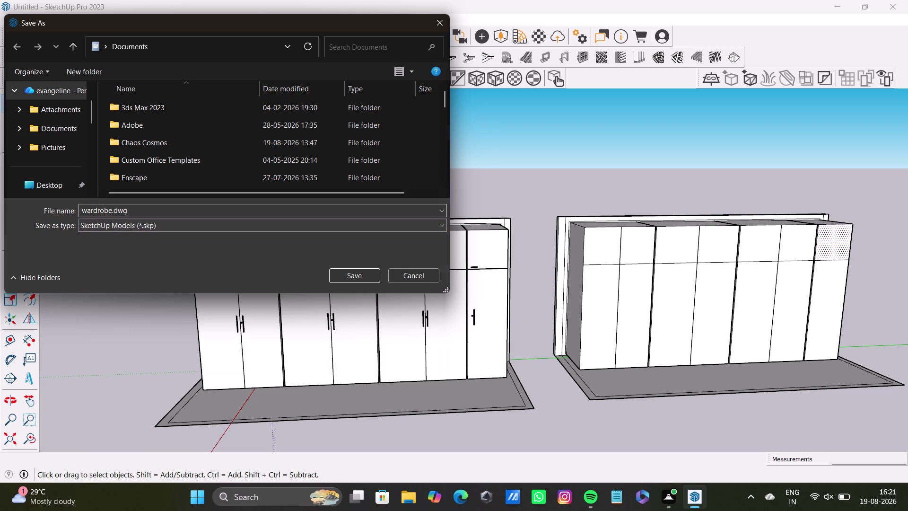
click(140, 210)
click(139, 209)
key(space)
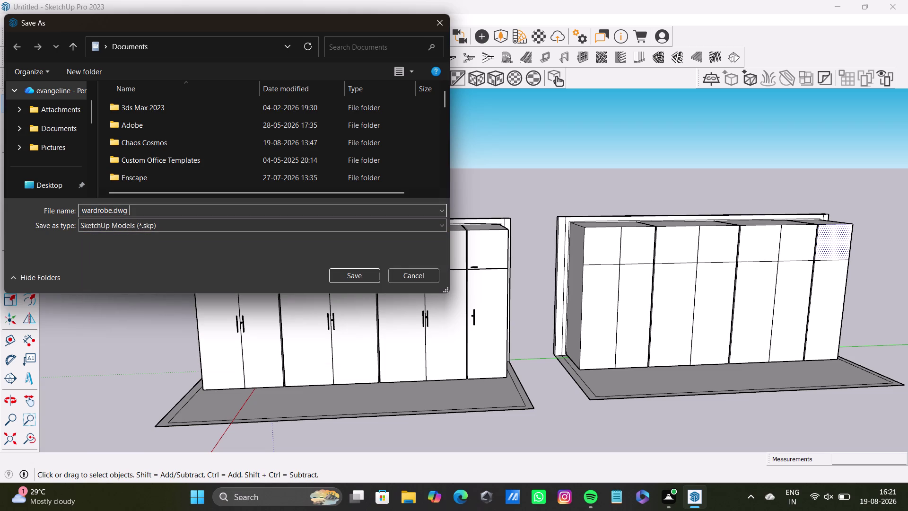
text(aug)
text(19)
key(Return)
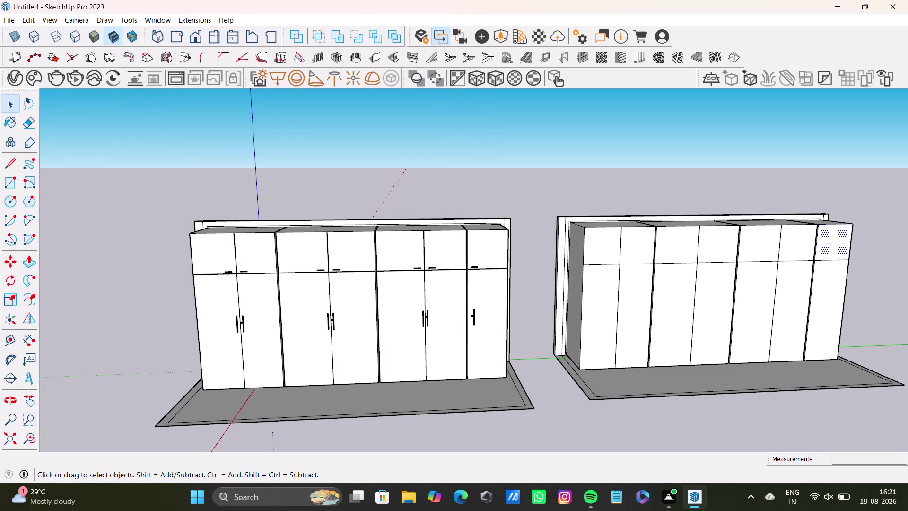